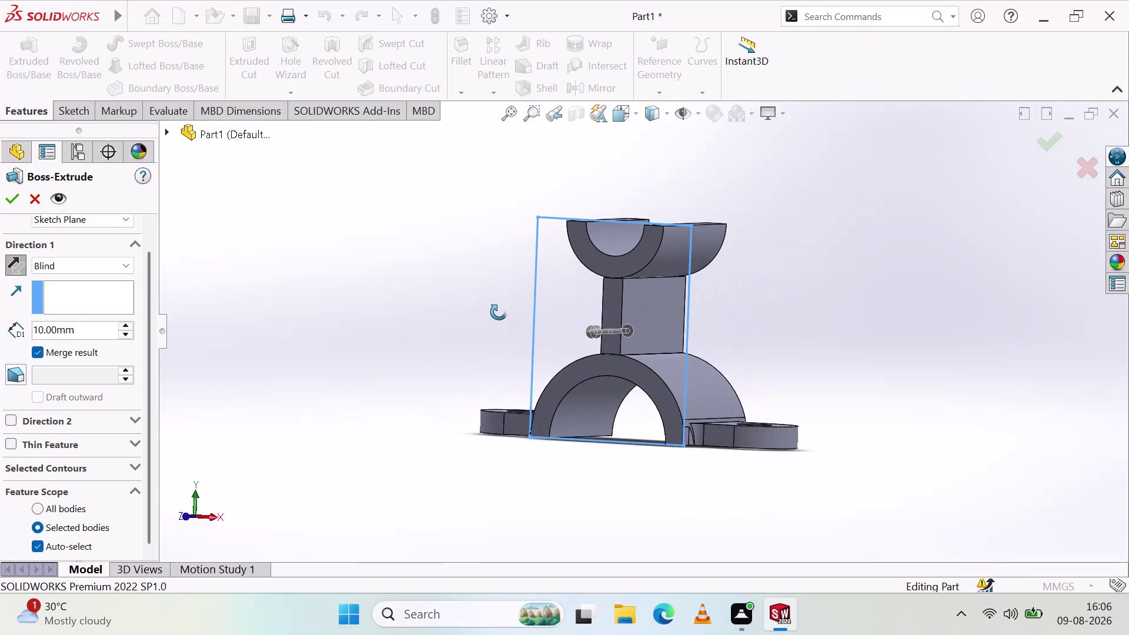
Keep the rectangle extrusion starting from the Sketch Plane and close the setup.
click(96, 220)
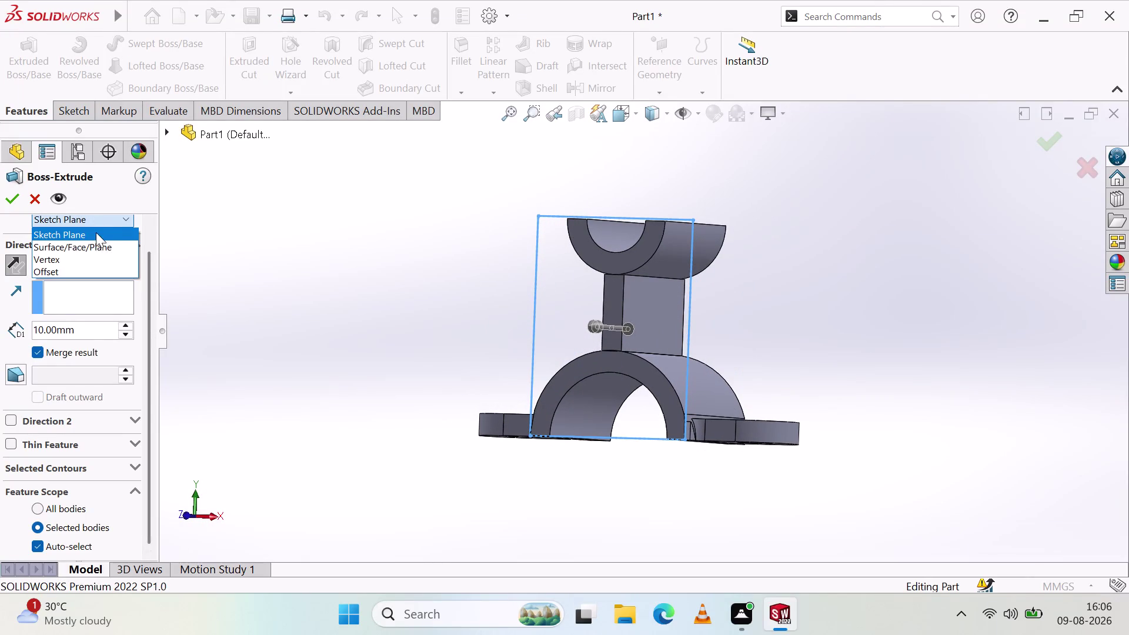
click(99, 219)
scroll(up, 3)
scroll(up, 3)
scroll(down, 3)
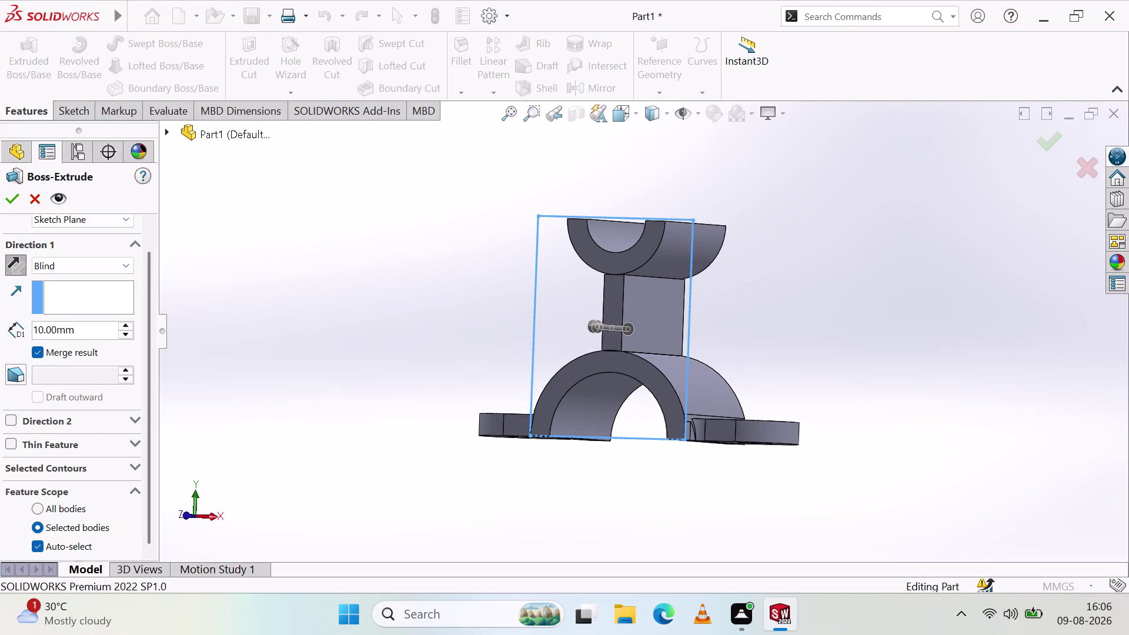
scroll(down, 3)
scroll(up, 3)
scroll(up, 3)
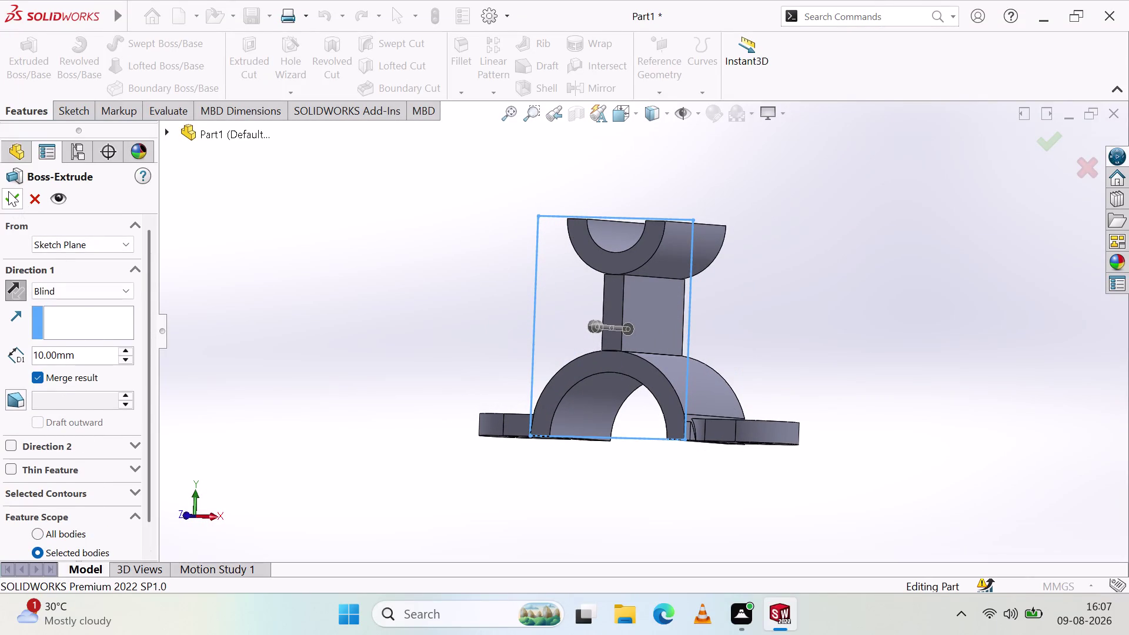
click(36, 199)
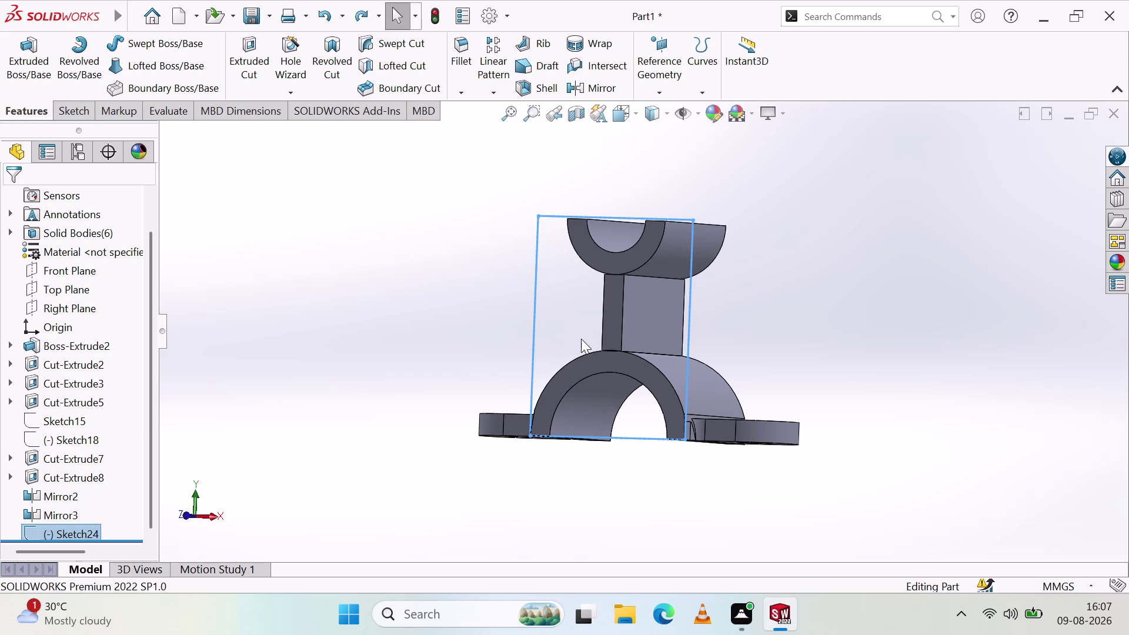
Re-extrude the rectangle sketch with the depth set back to 10 mm.
middle_drag(674, 394, 713, 409)
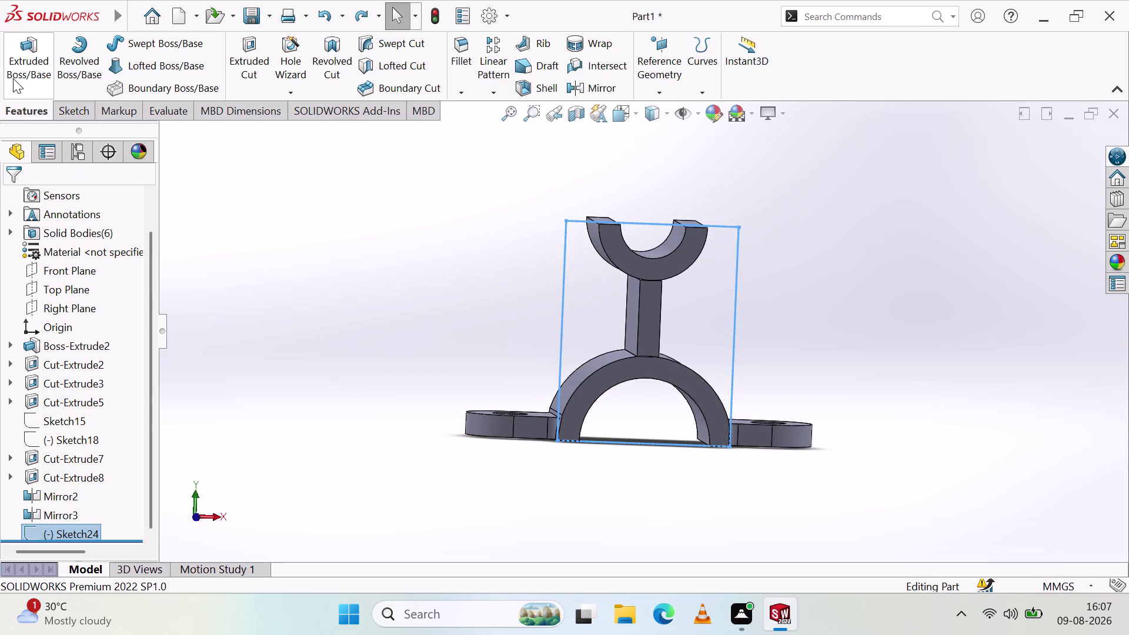
click(13, 78)
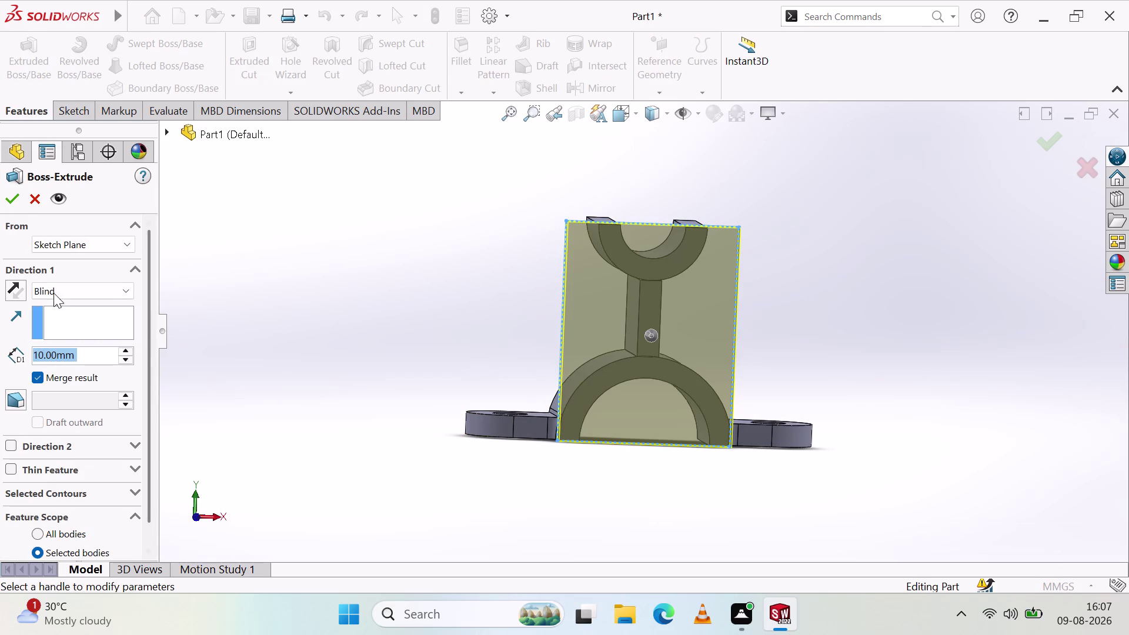
click(90, 360)
click(121, 350)
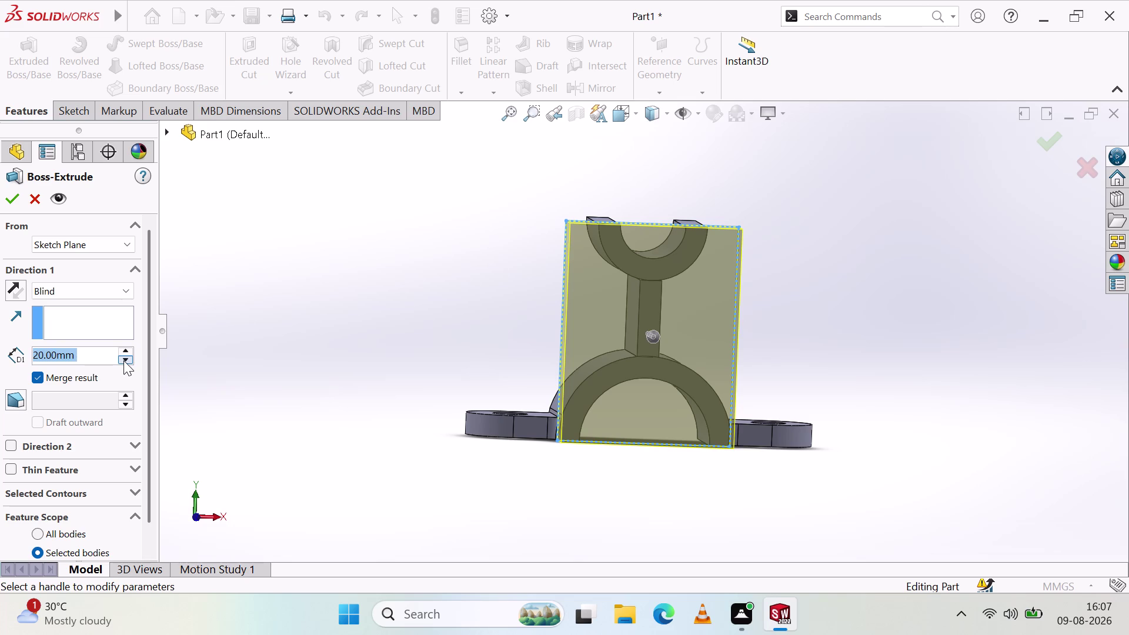
click(124, 360)
click(0, 200)
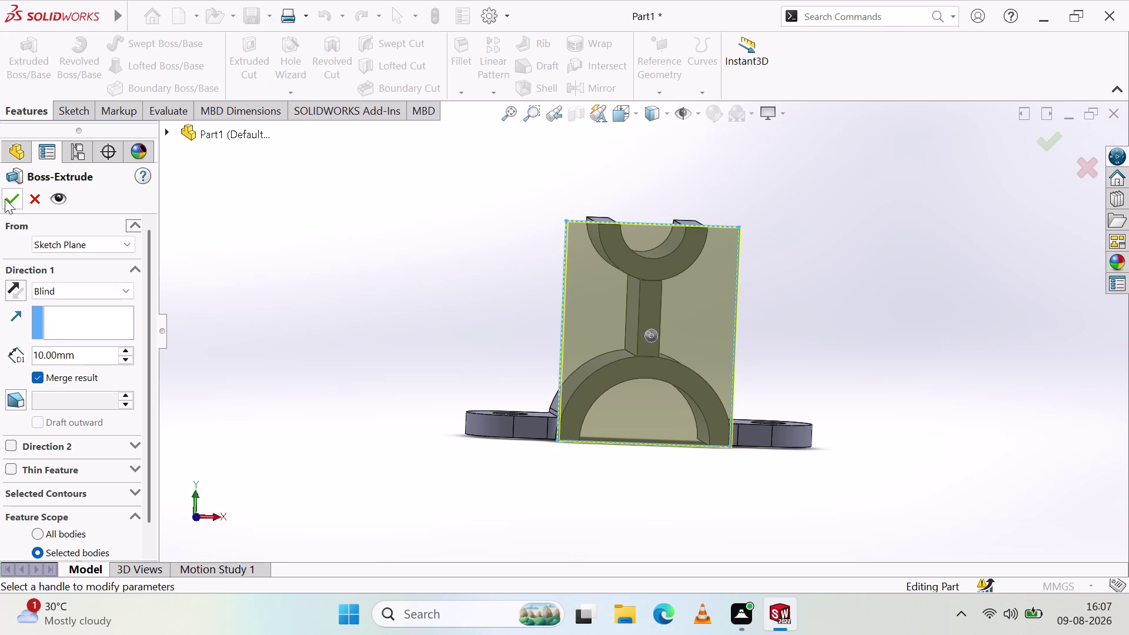
click(6, 199)
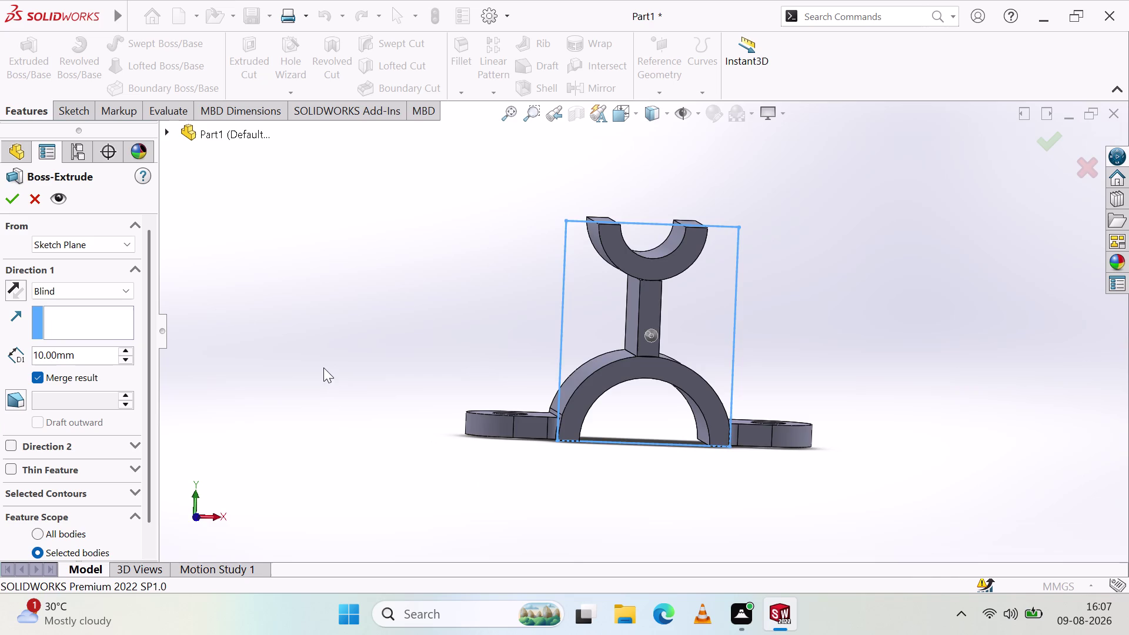
Retry the Sketch24 extrusion and cancel it after the zero-thickness rebuild error.
middle_drag(324, 366, 370, 388)
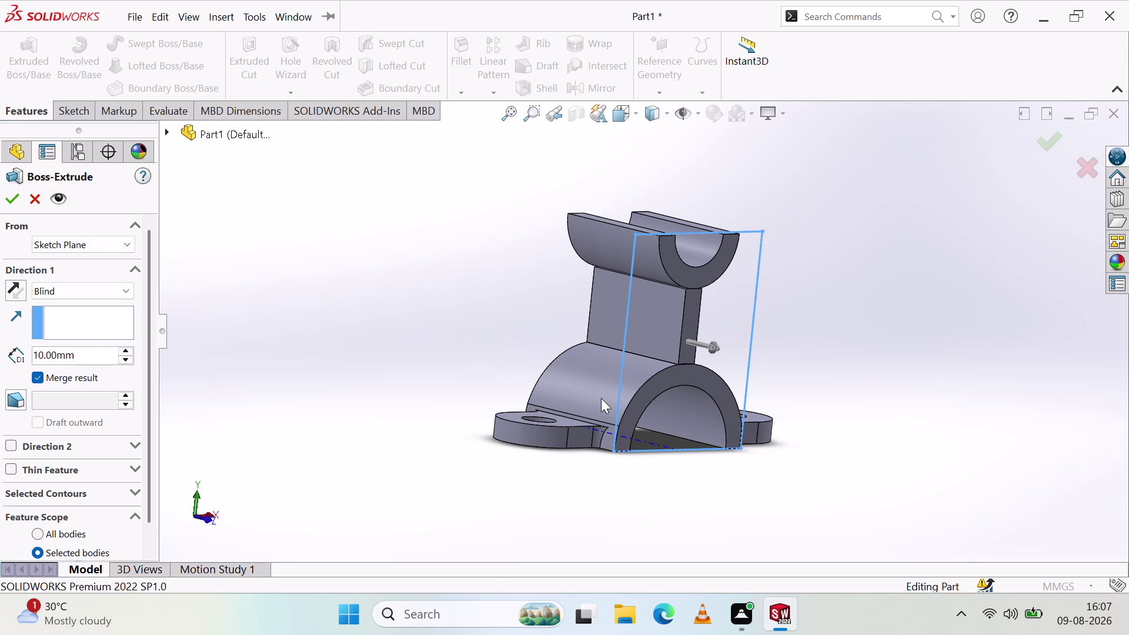
key(ctrl+z)
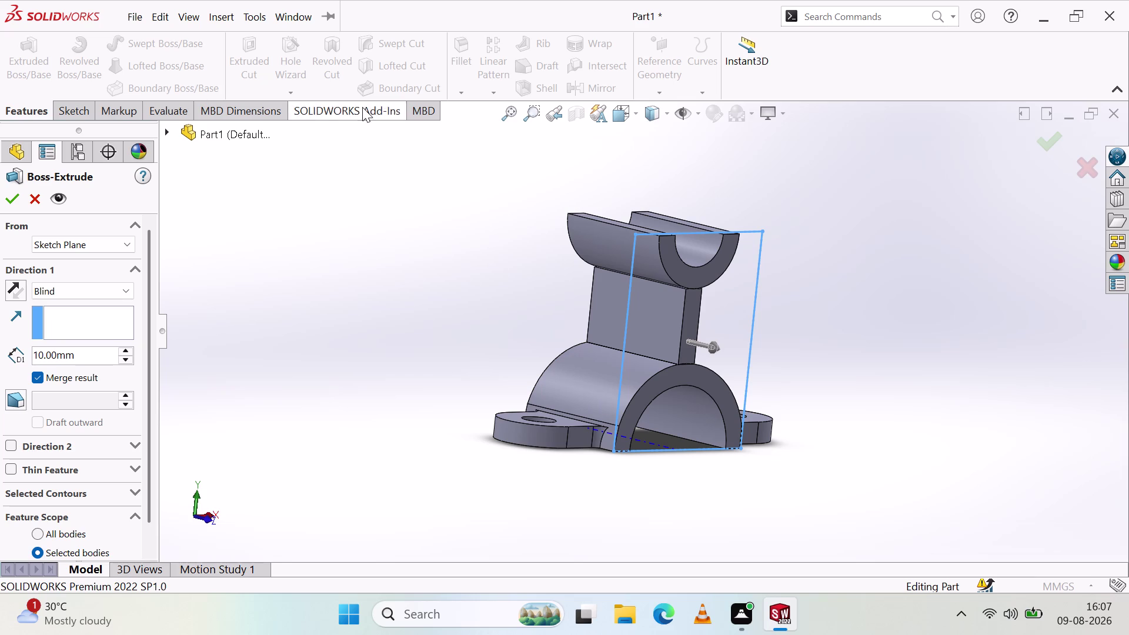
key(ctrl+z)
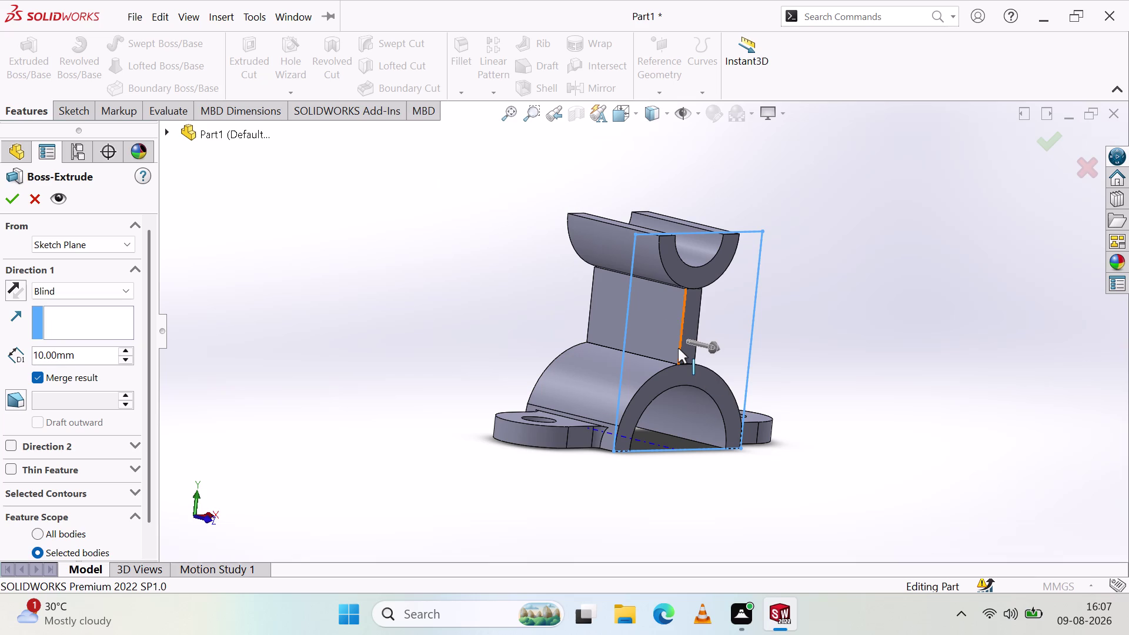
key(ctrl+z)
right_click(383, 335)
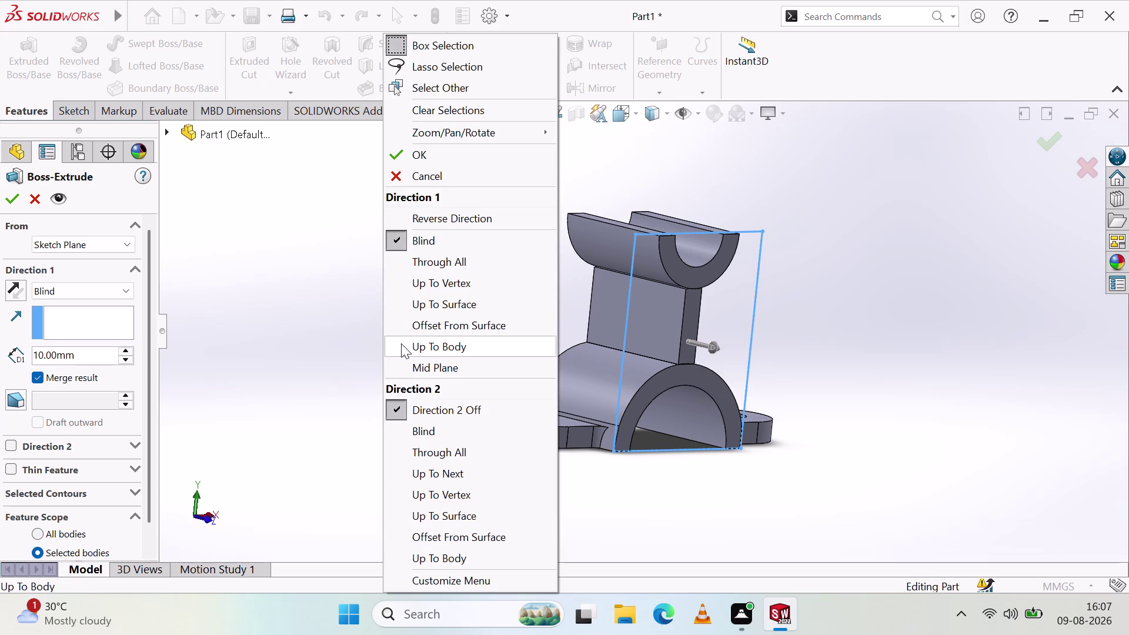
click(332, 370)
click(343, 371)
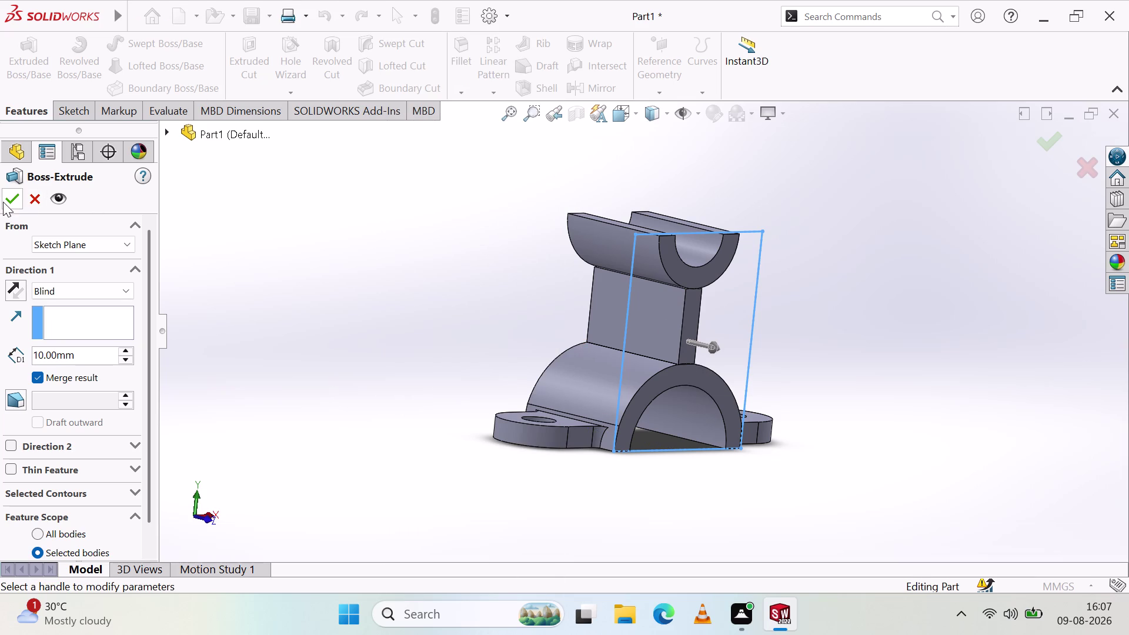
click(3, 202)
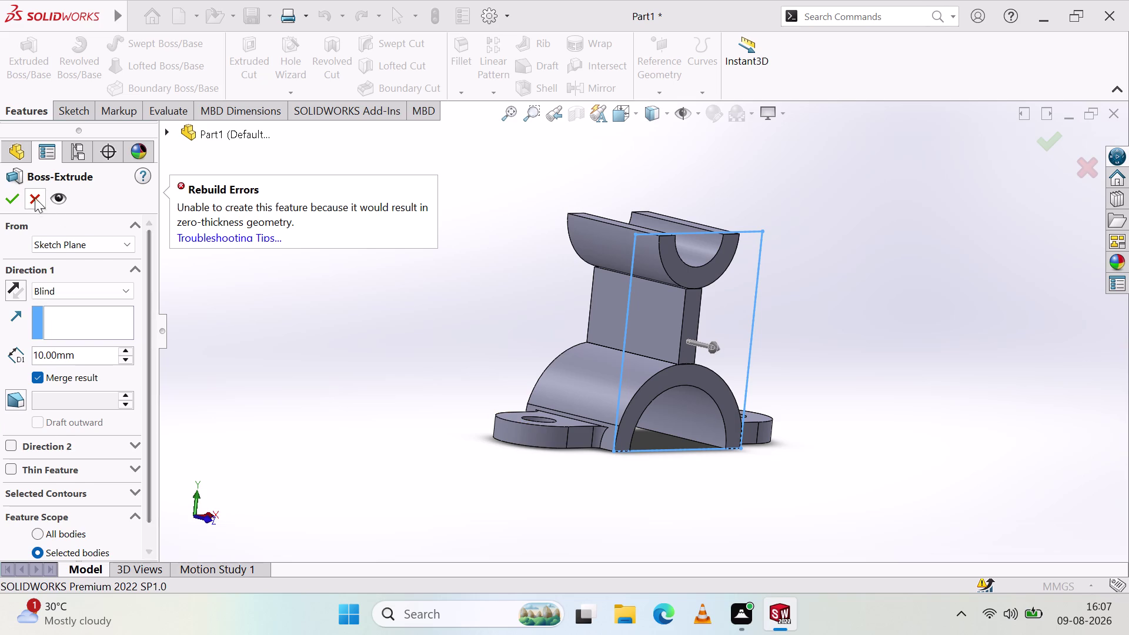
click(34, 197)
key(ctrl+z)
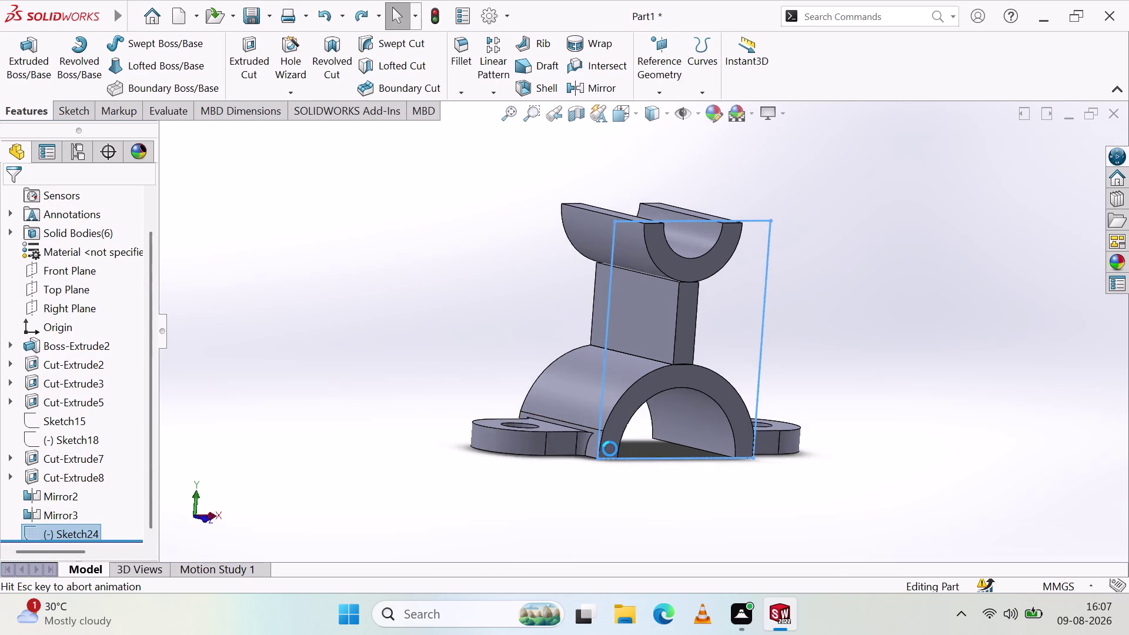
Start Sketch26 on the arch's front face.
key(ctrl+z)
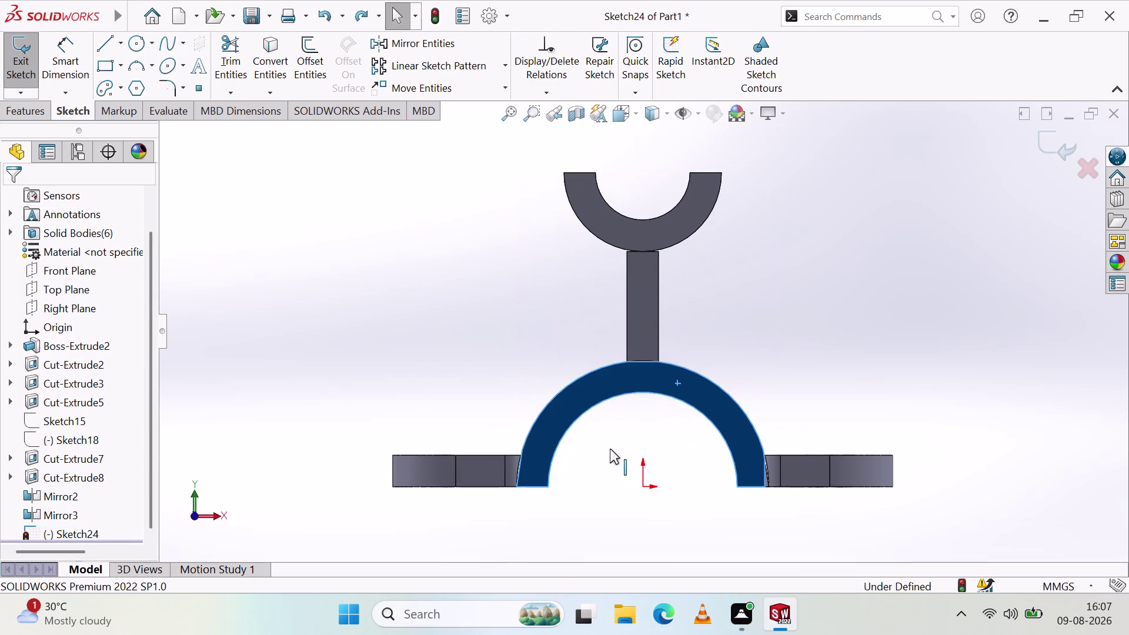
key(ctrl+z)
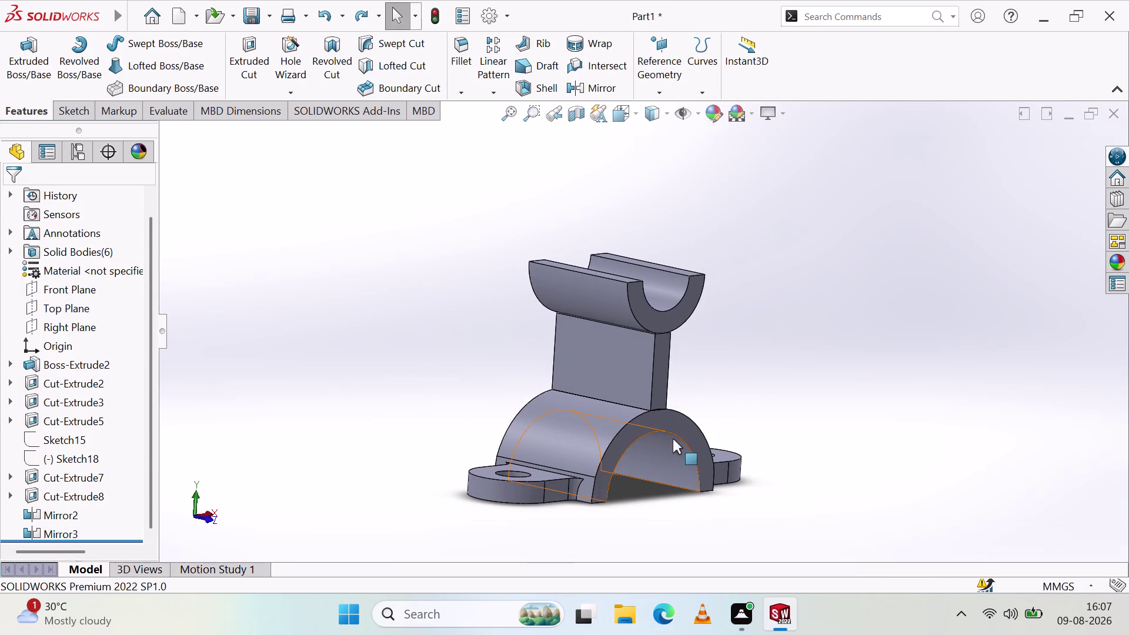
middle_drag(731, 417, 691, 399)
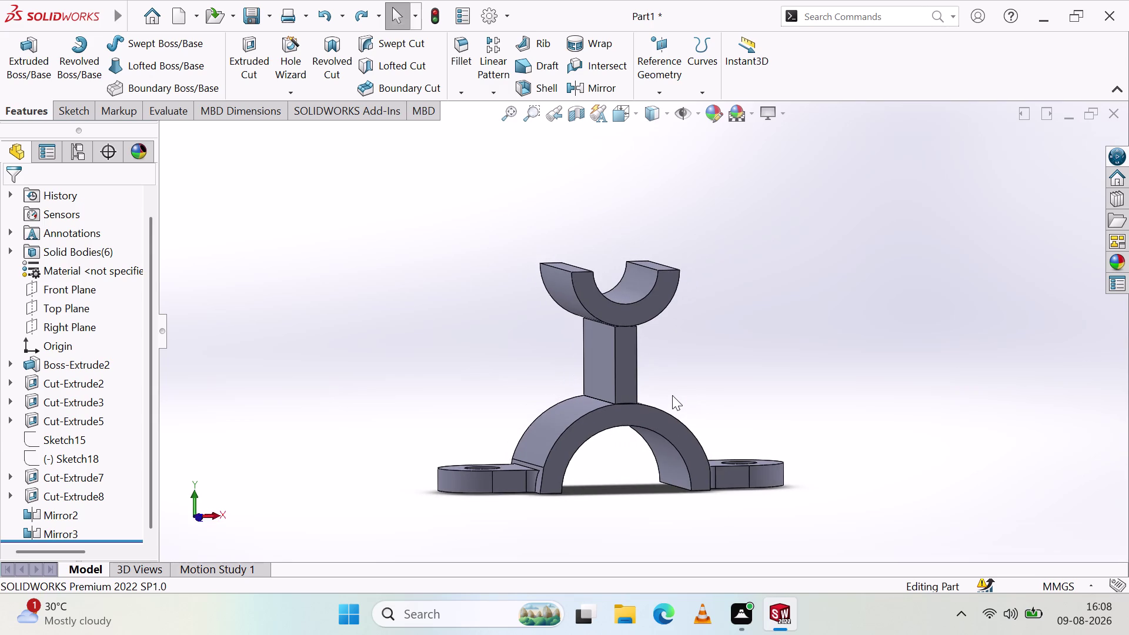
click(591, 424)
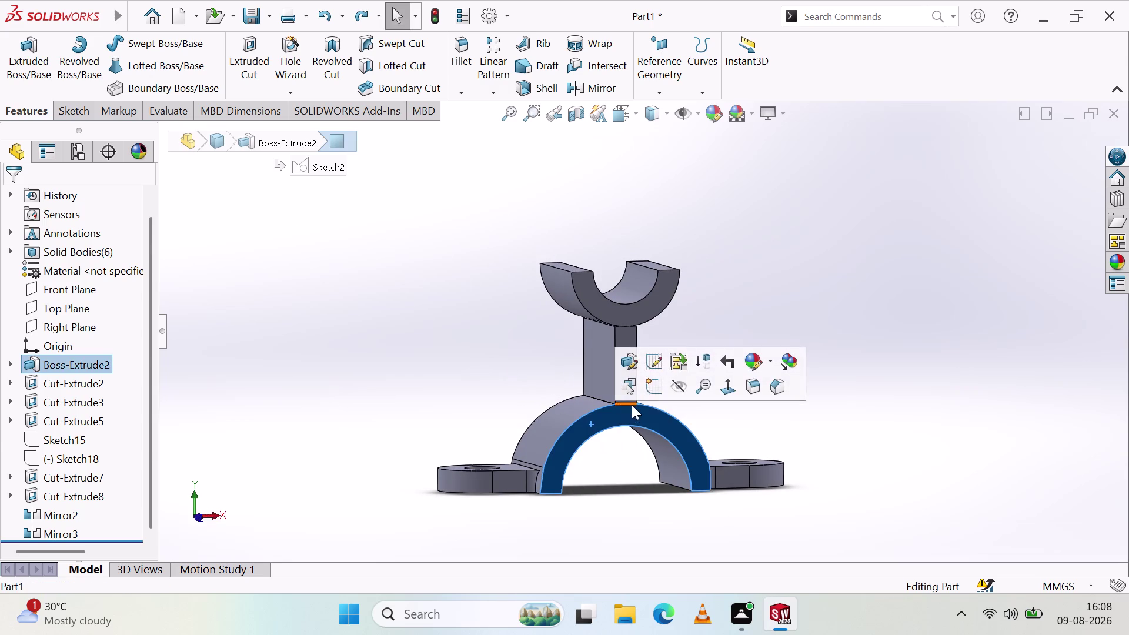
click(647, 392)
click(110, 70)
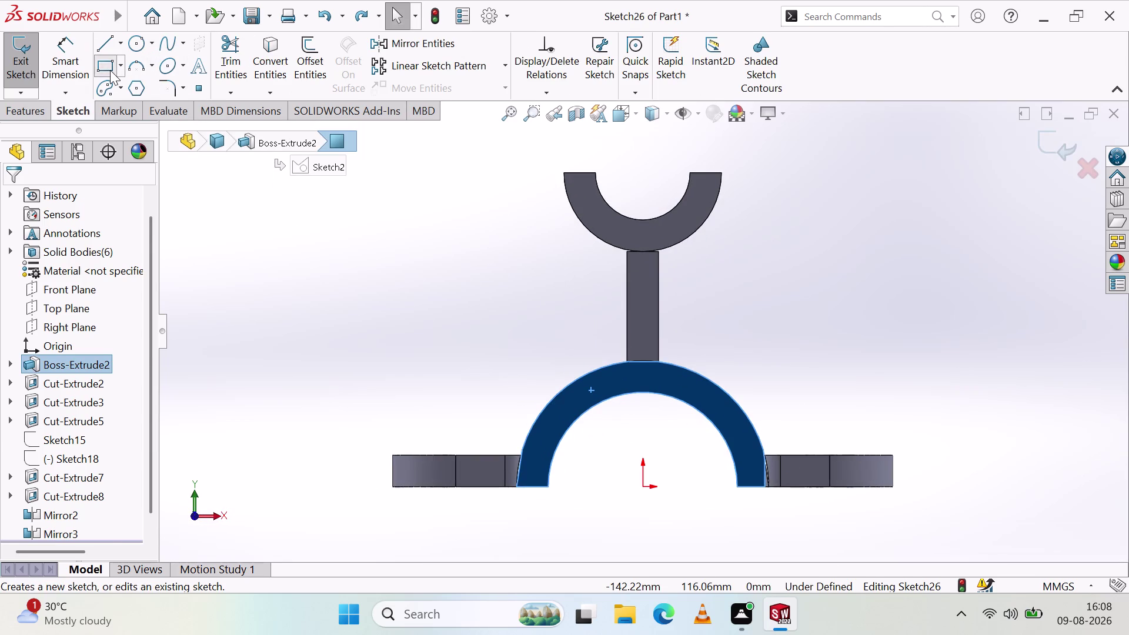
Draw a corner rectangle from the arch's lower-left foot to above the top ring.
click(518, 484)
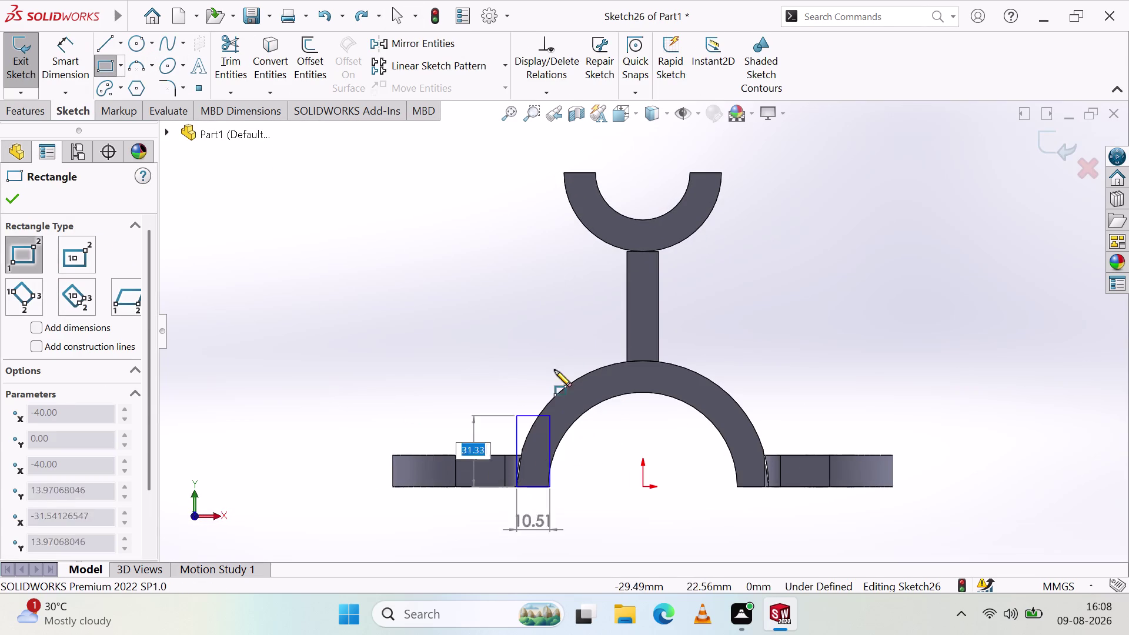
click(768, 173)
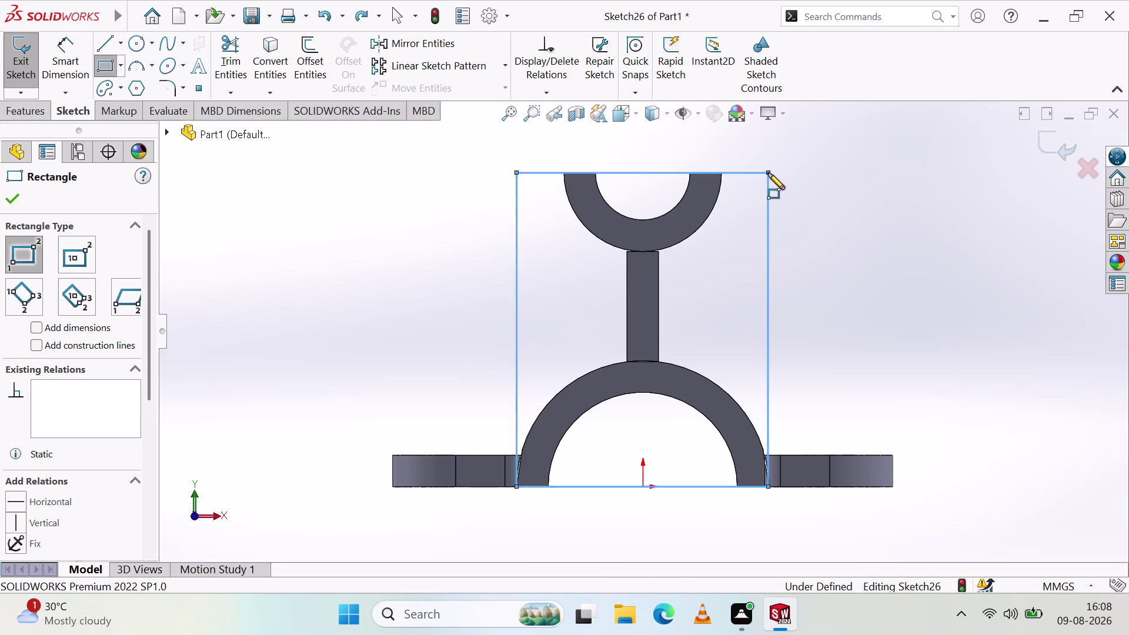
middle_drag(456, 298, 517, 326)
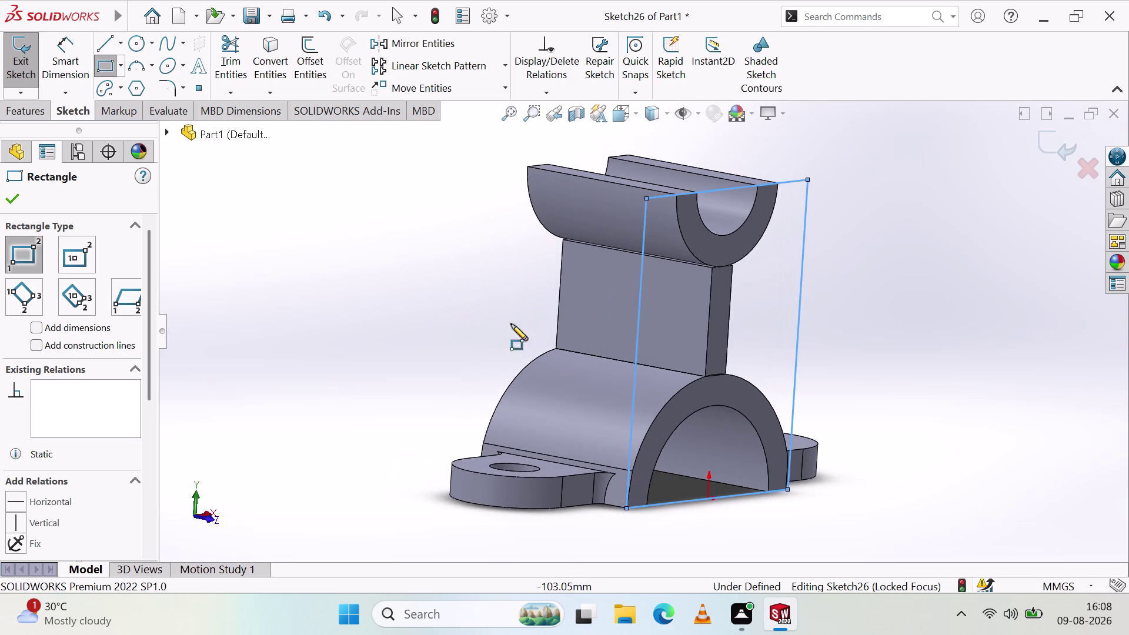
click(25, 122)
click(31, 115)
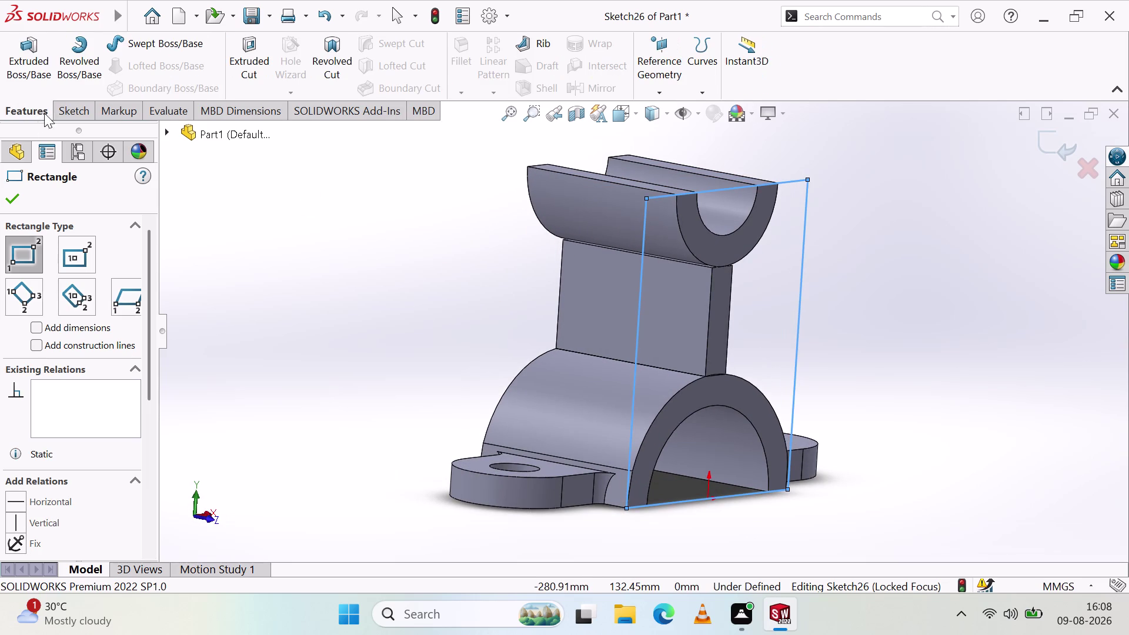
Extrude the rectangle 10 mm as a separate plate body with Merge result off.
click(40, 54)
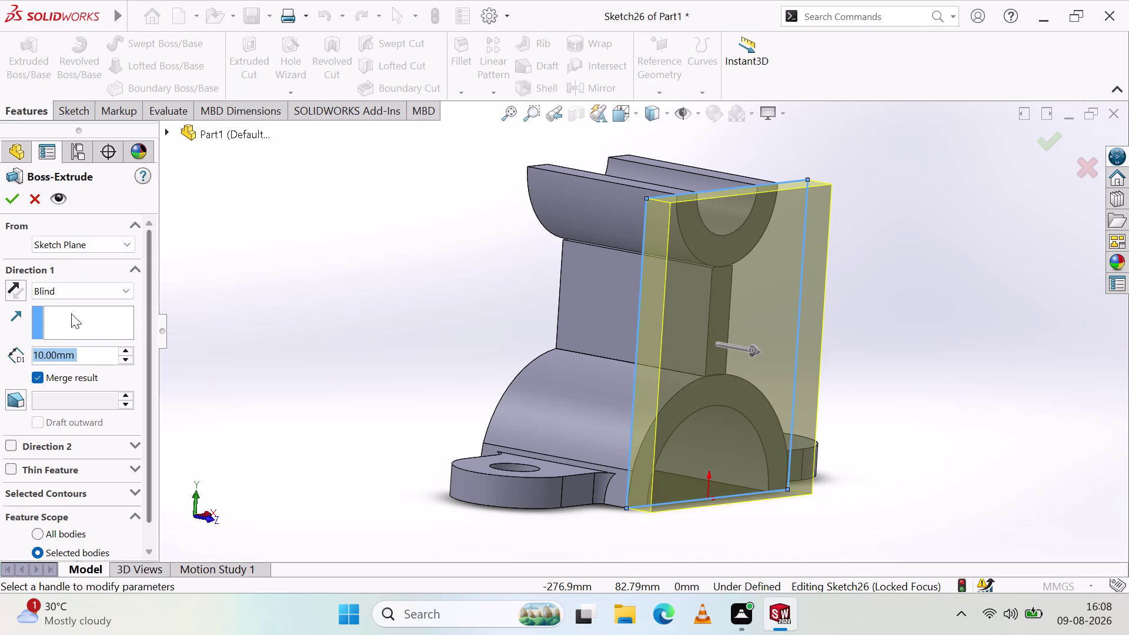
click(19, 198)
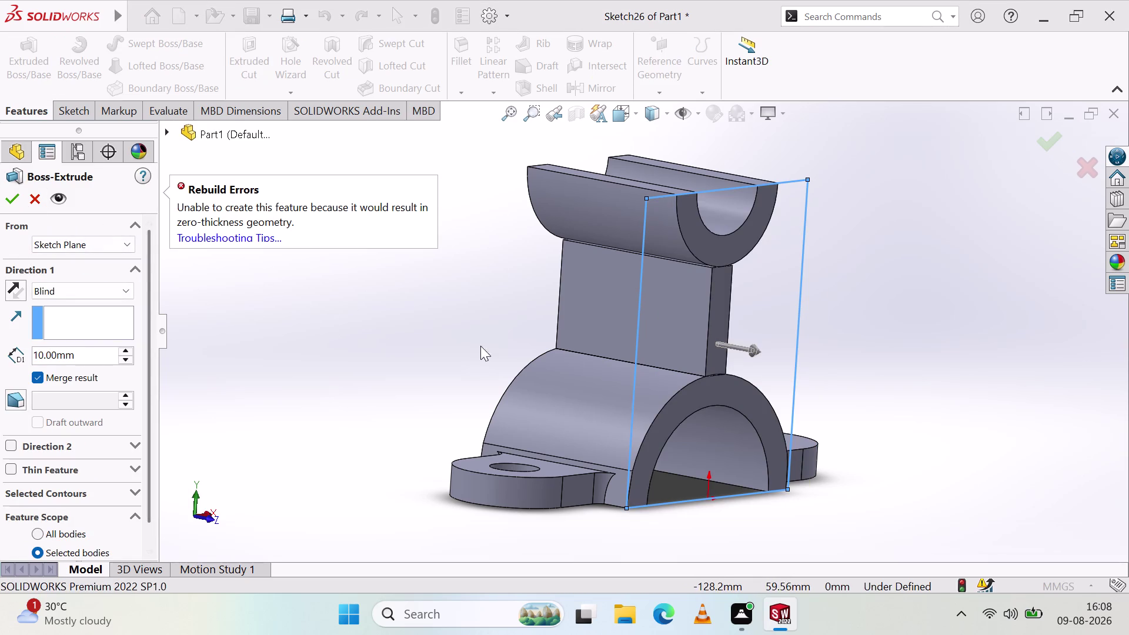
middle_drag(504, 348, 475, 352)
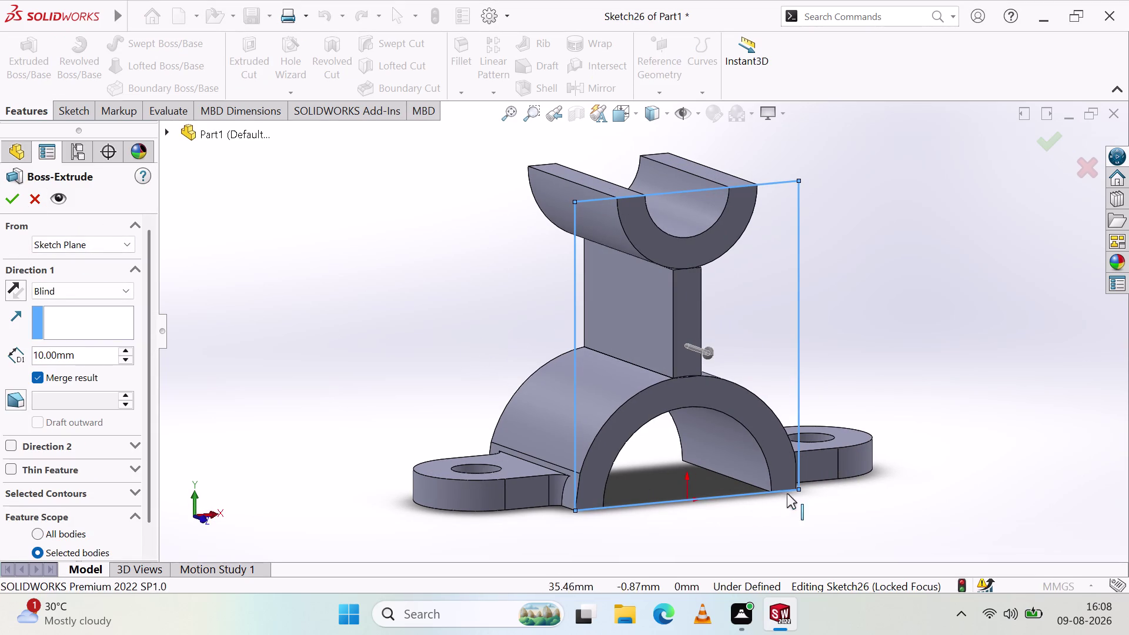
click(12, 196)
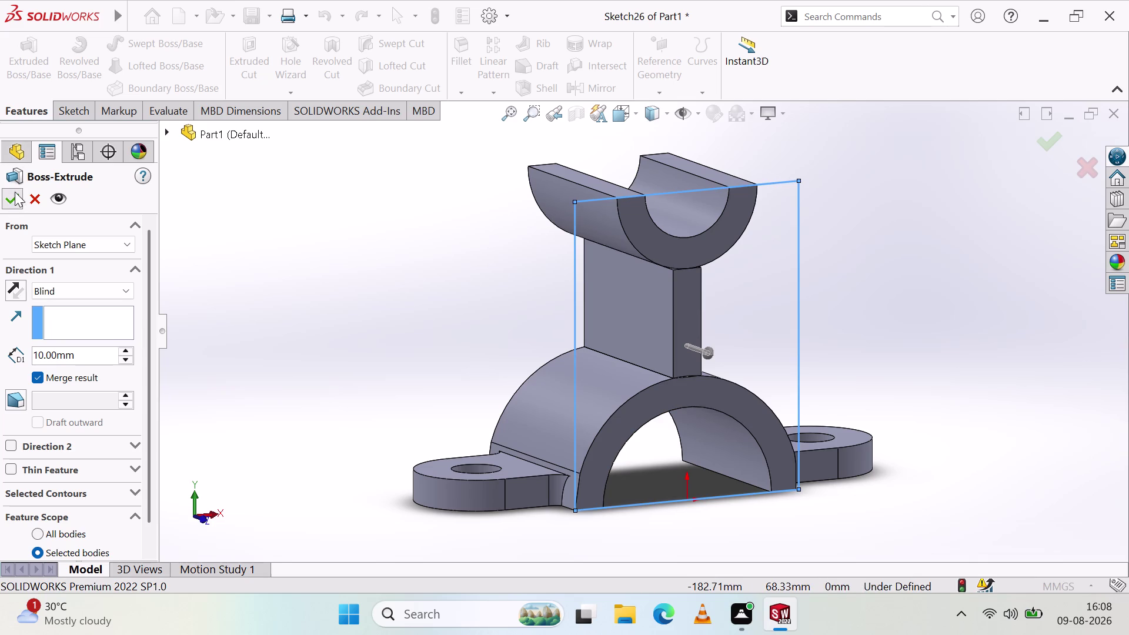
middle_drag(217, 386, 180, 380)
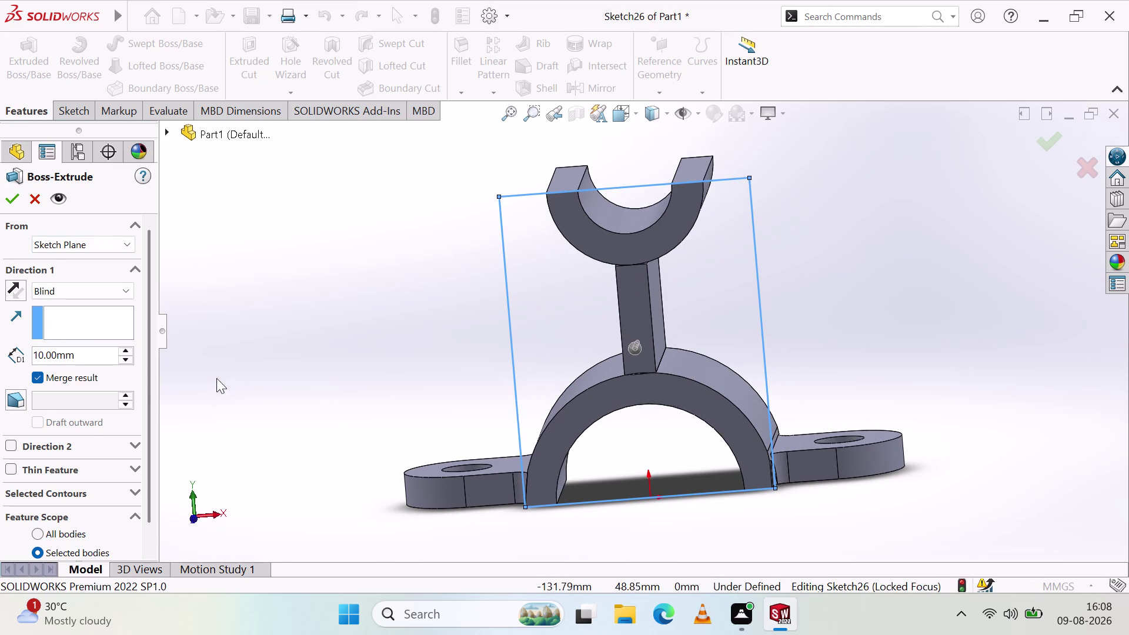
click(36, 370)
click(39, 375)
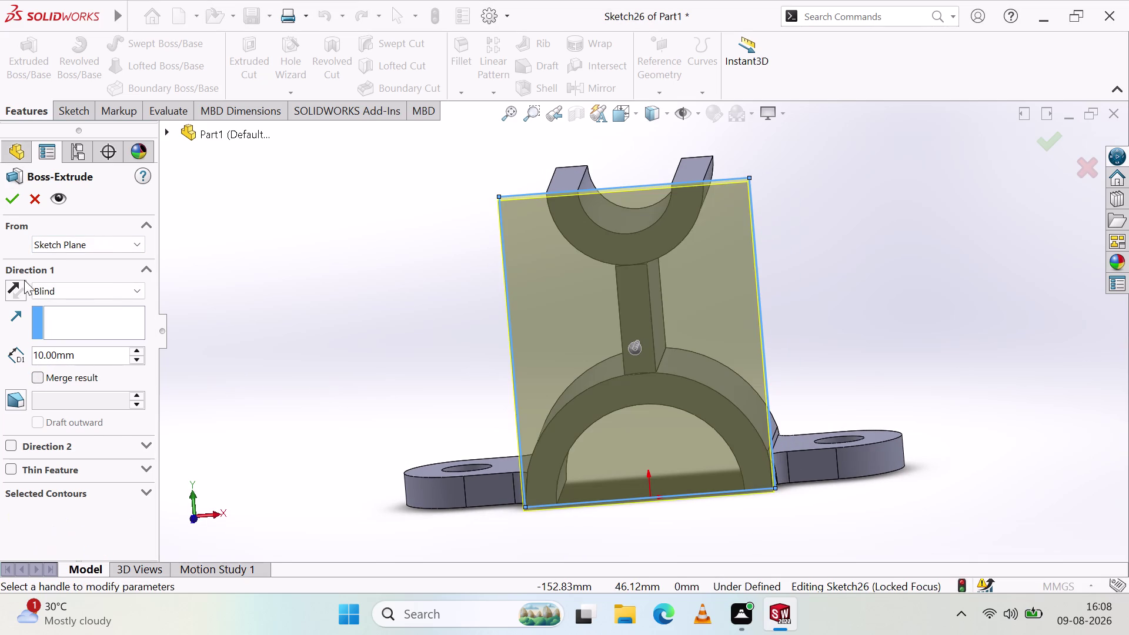
click(15, 196)
middle_drag(197, 262, 422, 316)
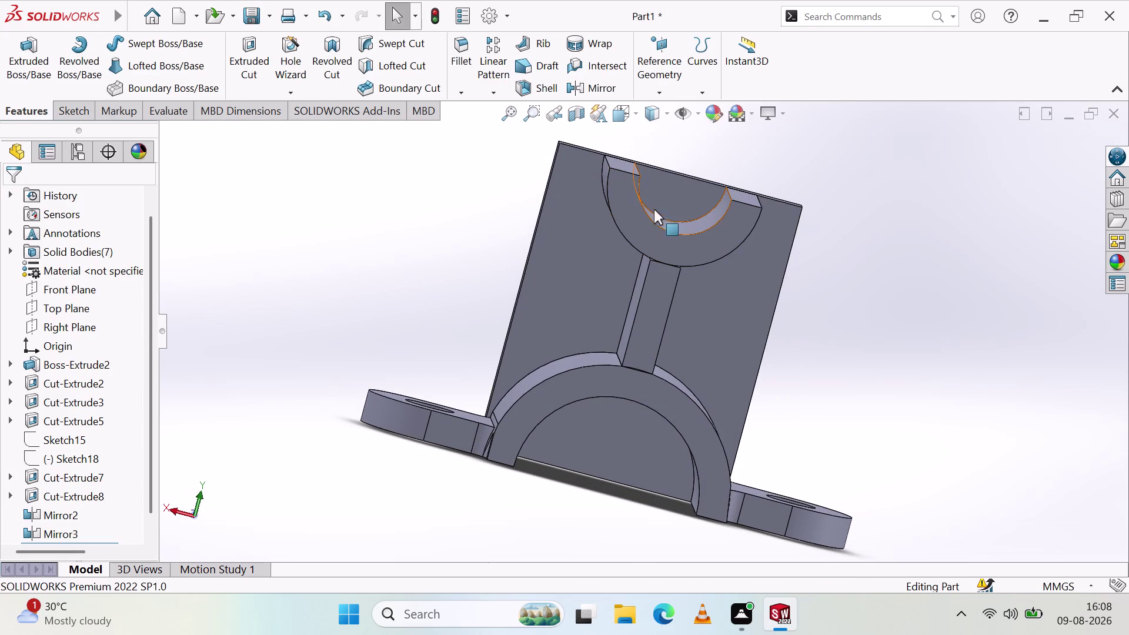
Start a sketch on the front plate and draw an arc inside the top ring.
click(669, 202)
click(728, 162)
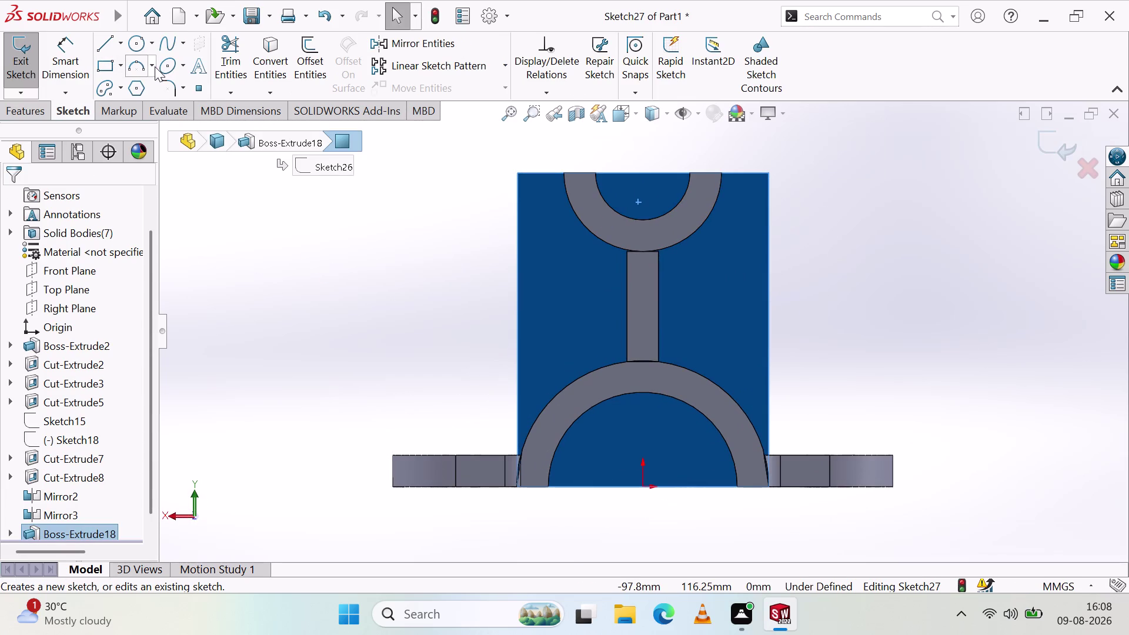
click(137, 69)
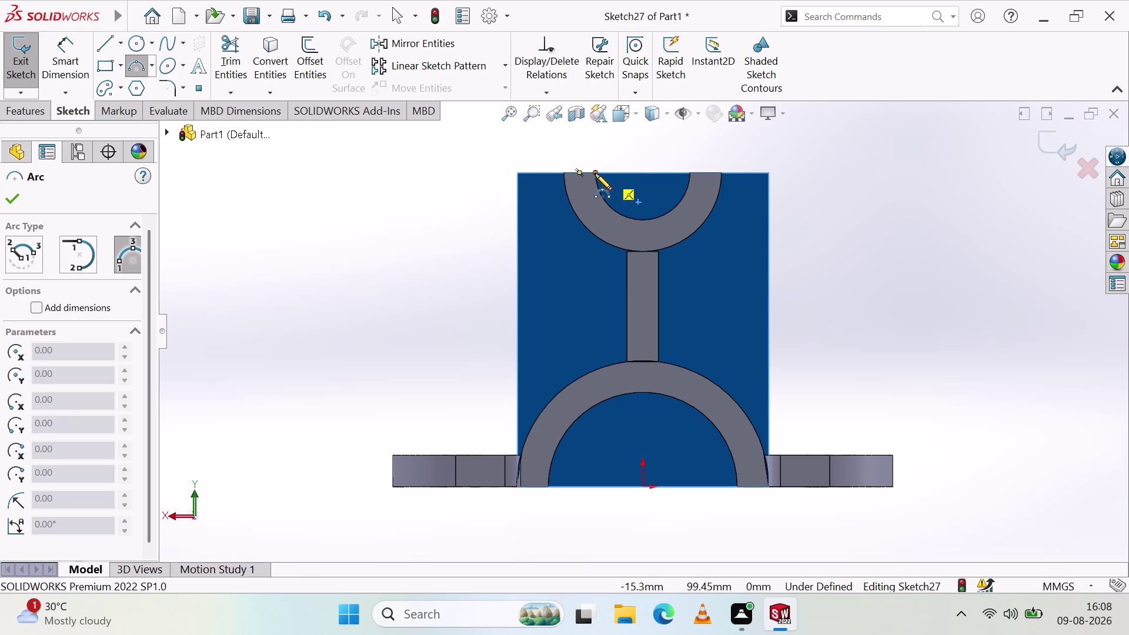
click(596, 174)
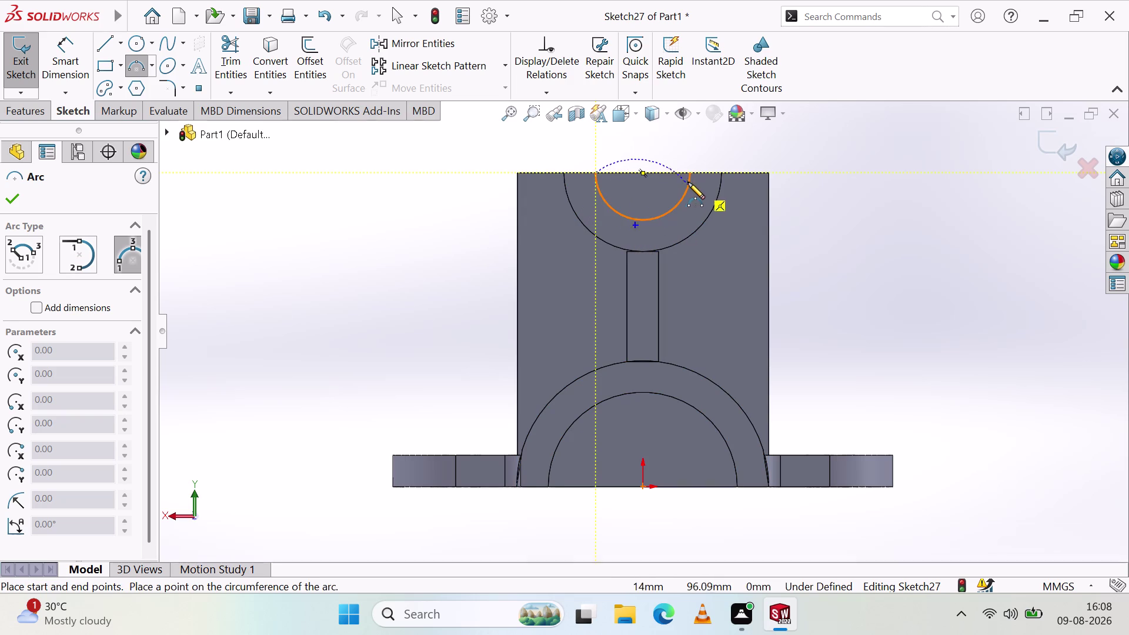
click(690, 172)
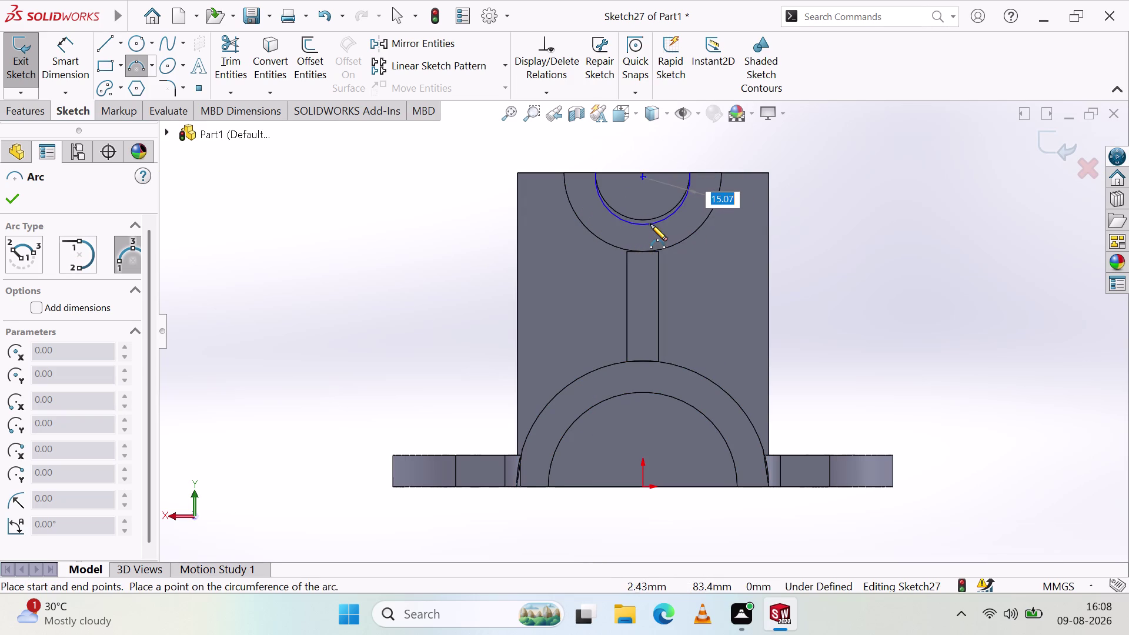
click(648, 218)
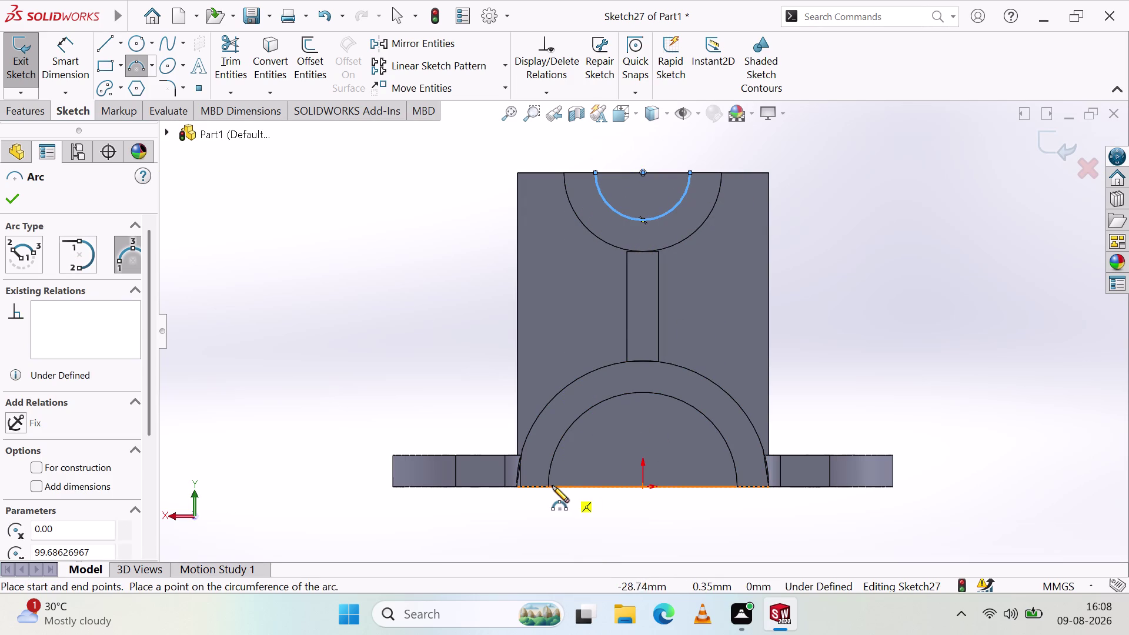
Discard a misplaced arc and draw a 30 mm-radius arc along the inner lower arch.
click(548, 486)
click(644, 395)
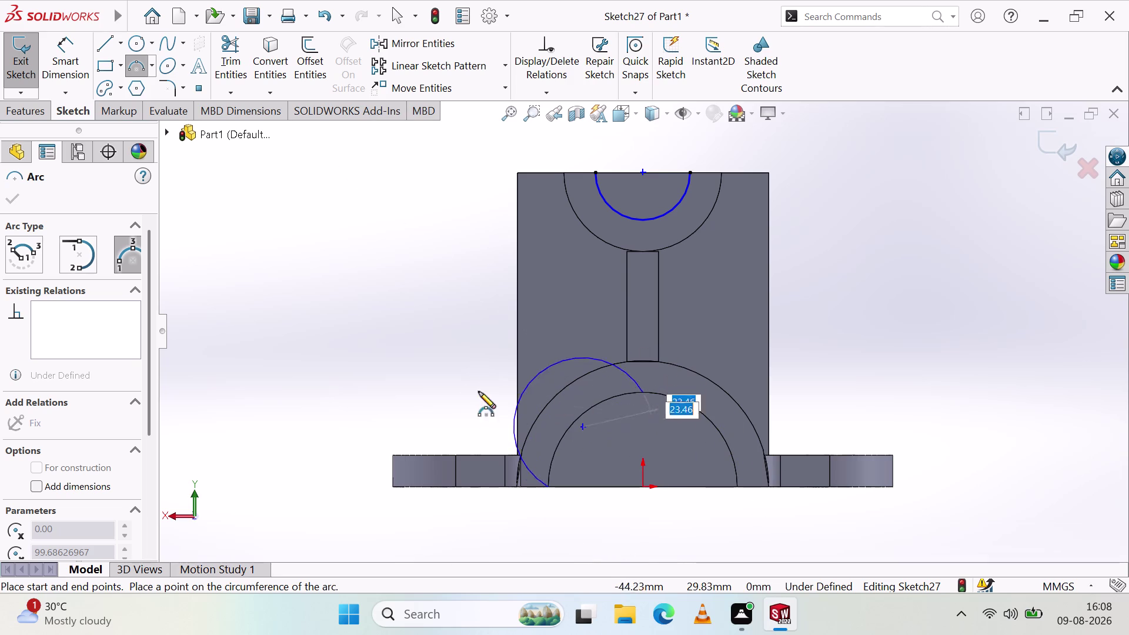
key(ctrl+z)
right_click(367, 363)
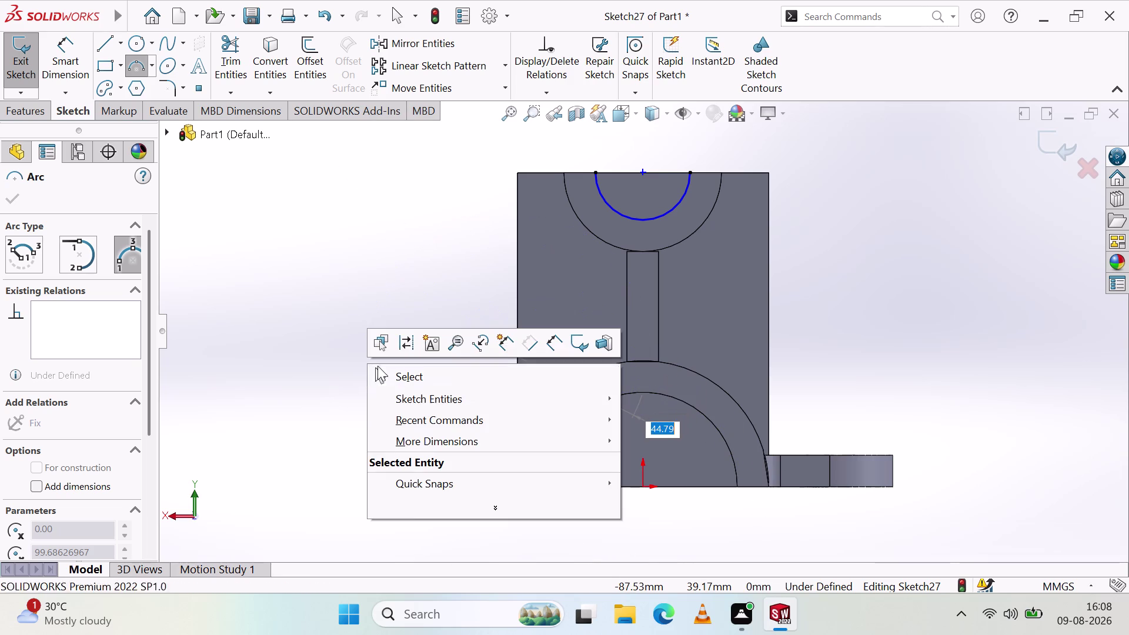
click(373, 373)
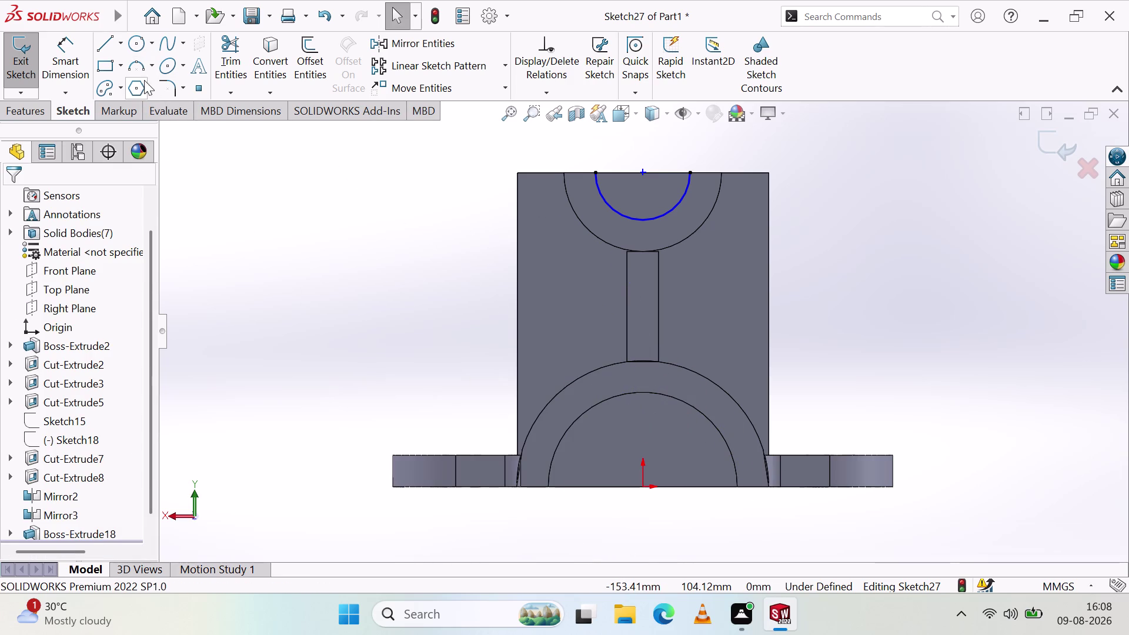
click(141, 75)
click(550, 485)
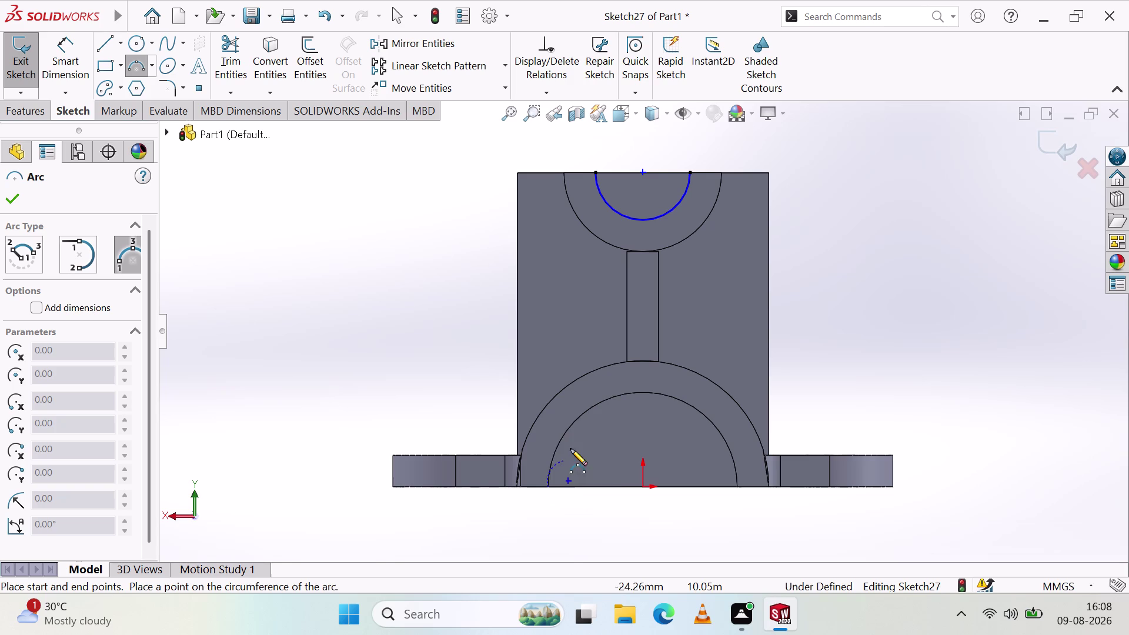
click(736, 486)
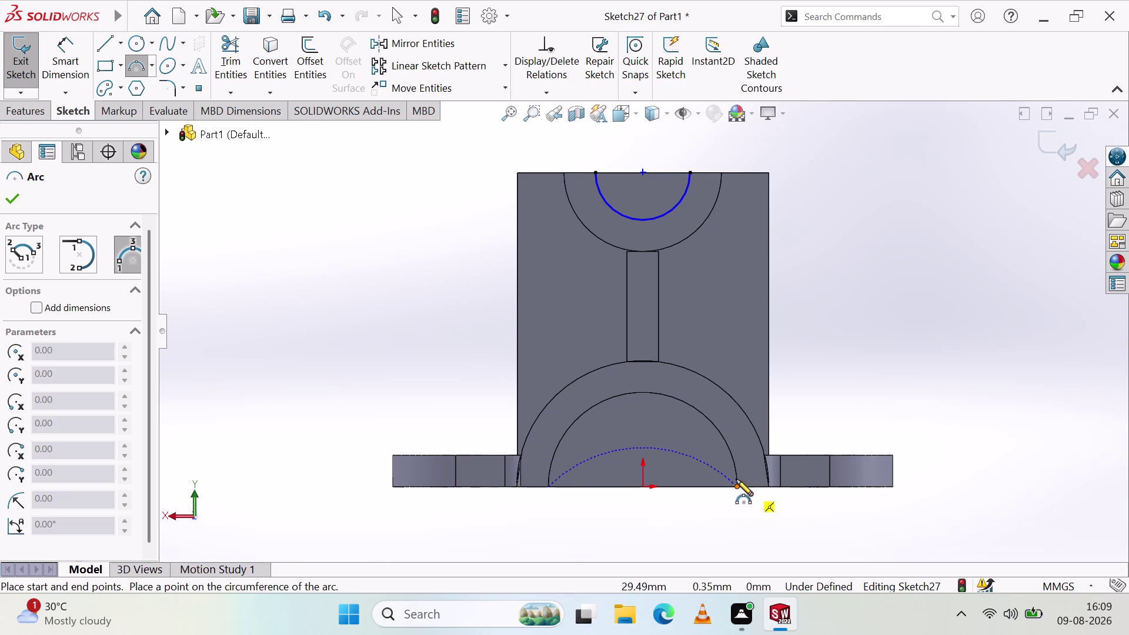
click(673, 399)
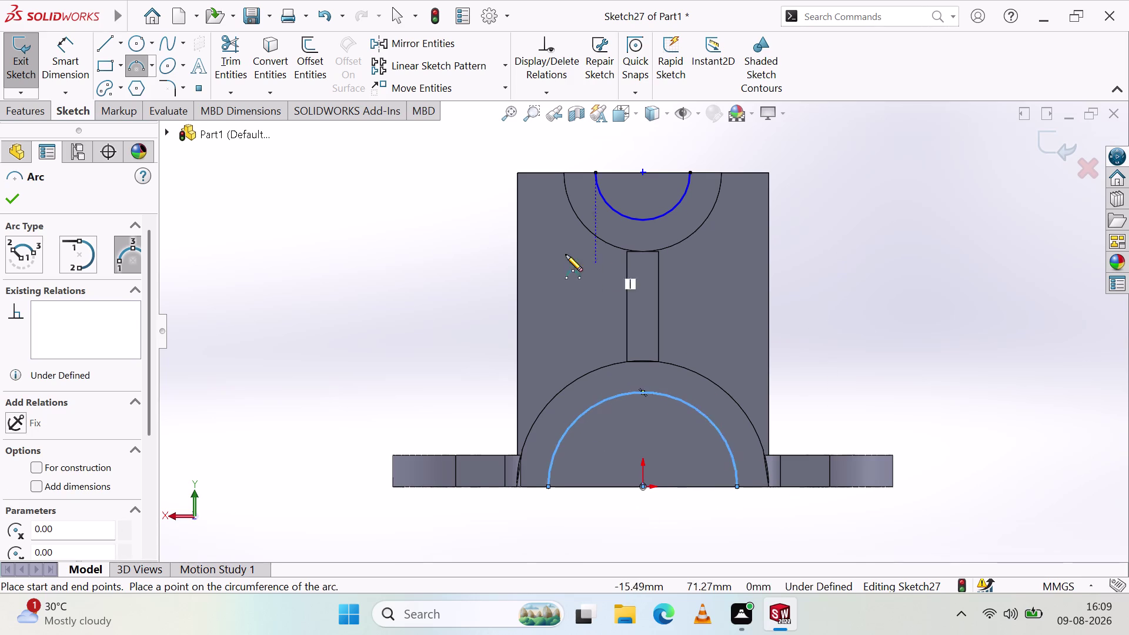
Try an Extruded Cut from the arc sketch, then cancel it.
click(27, 110)
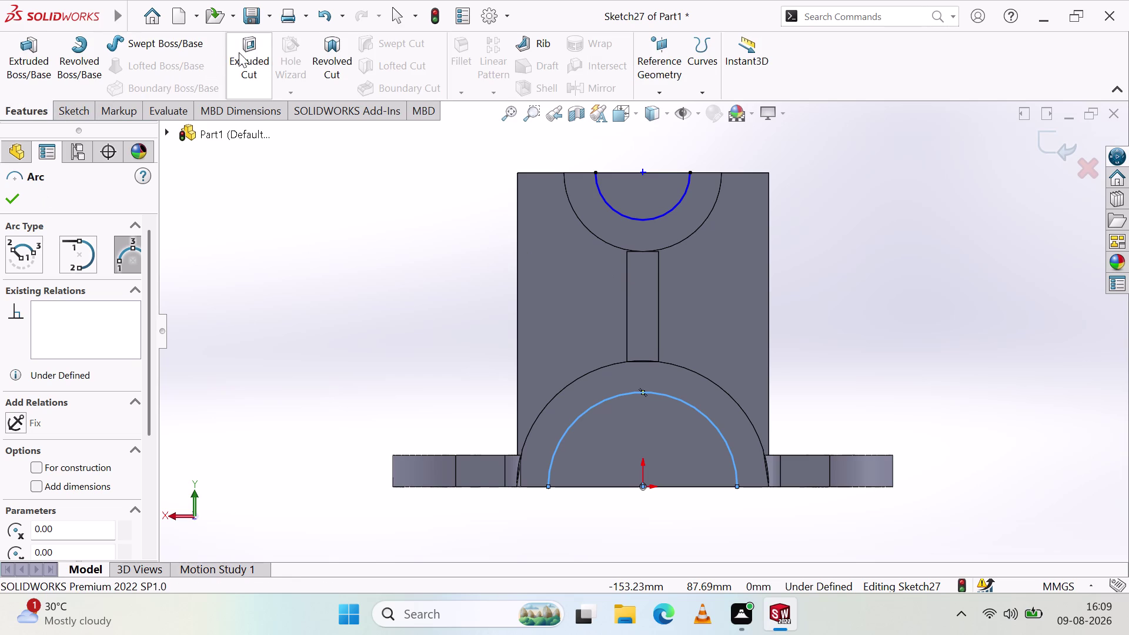
click(260, 52)
click(642, 198)
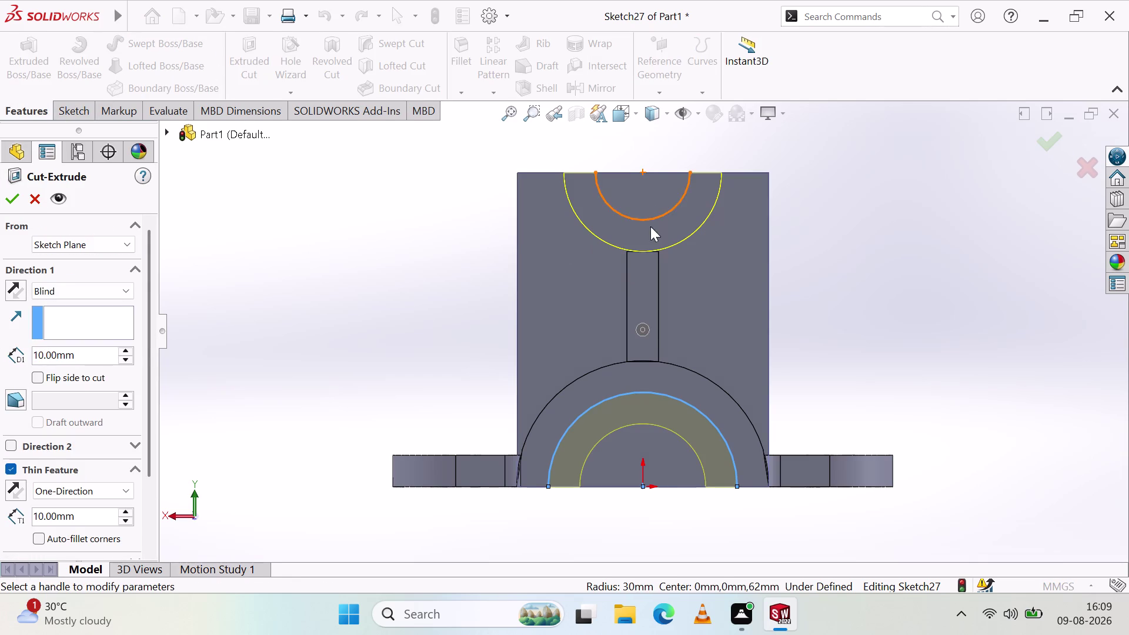
click(647, 451)
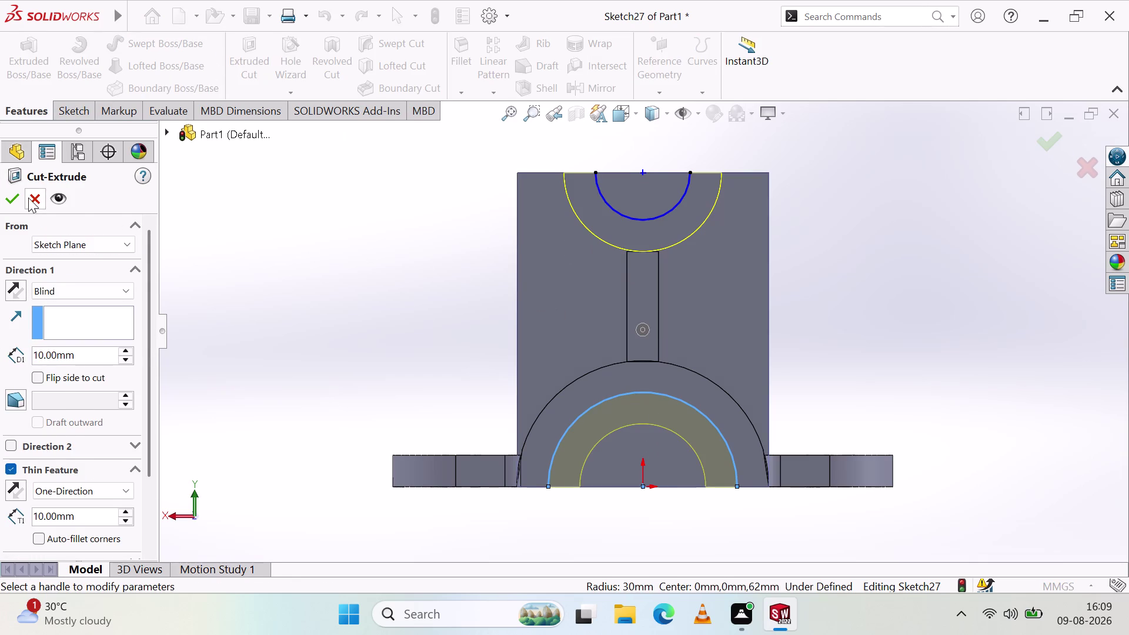
click(36, 202)
click(76, 110)
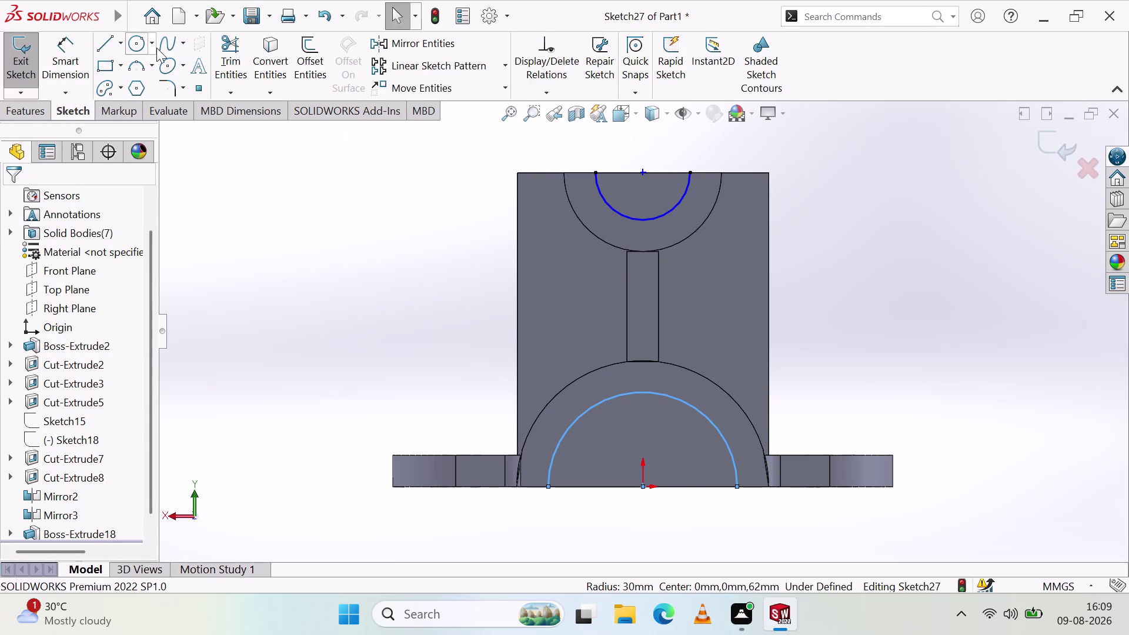
Draw straight lines across the open ends of the top and lower arcs.
click(100, 42)
click(597, 175)
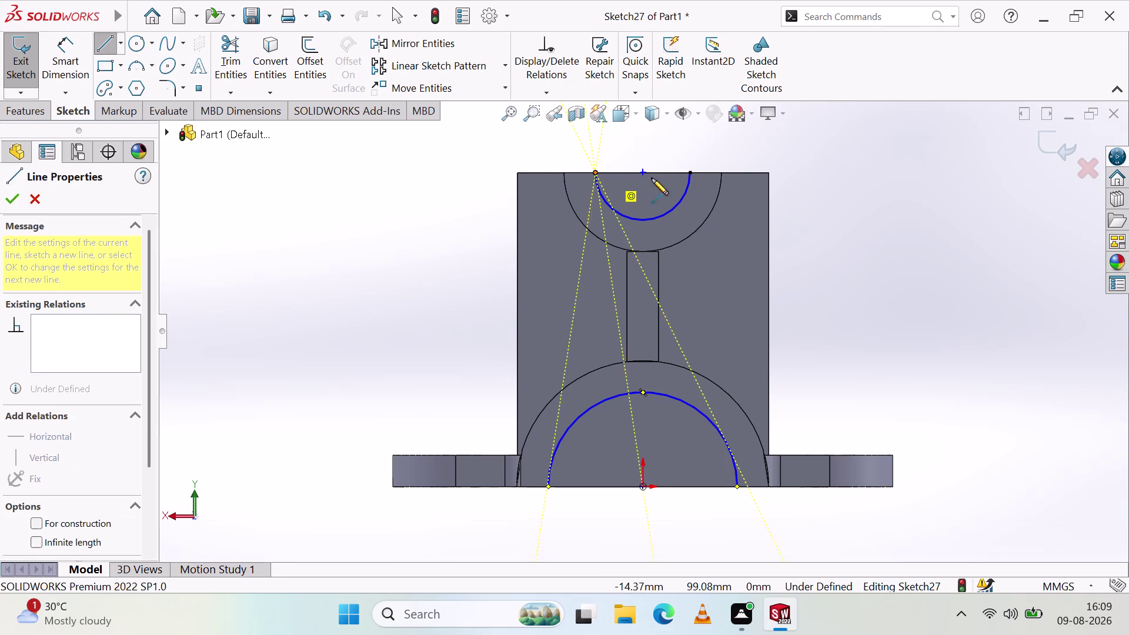
click(691, 174)
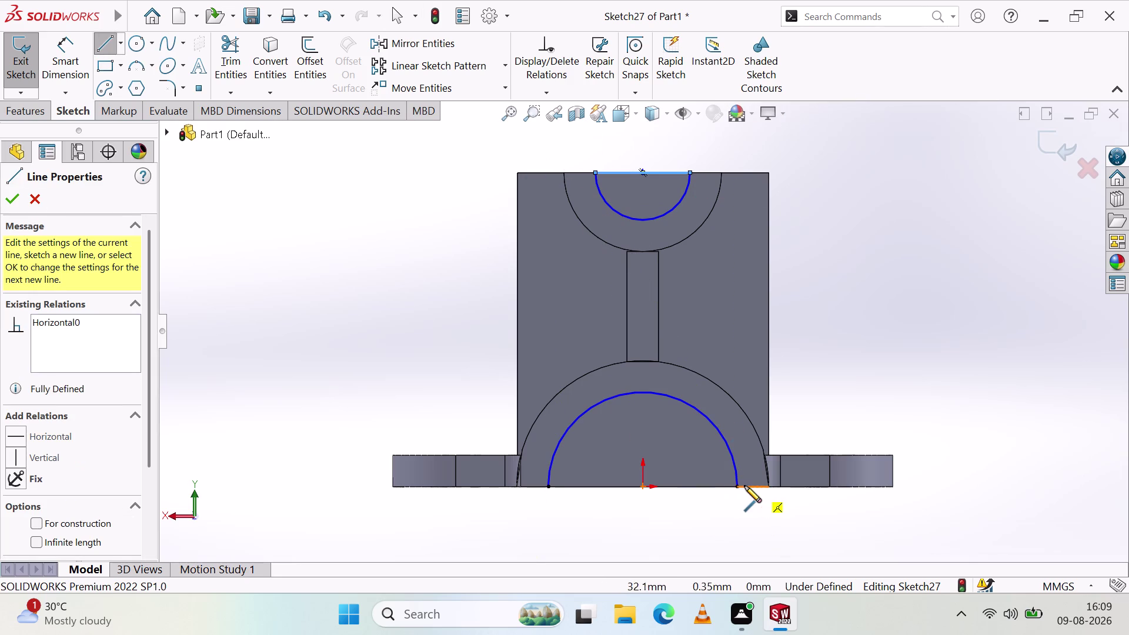
click(737, 486)
click(544, 487)
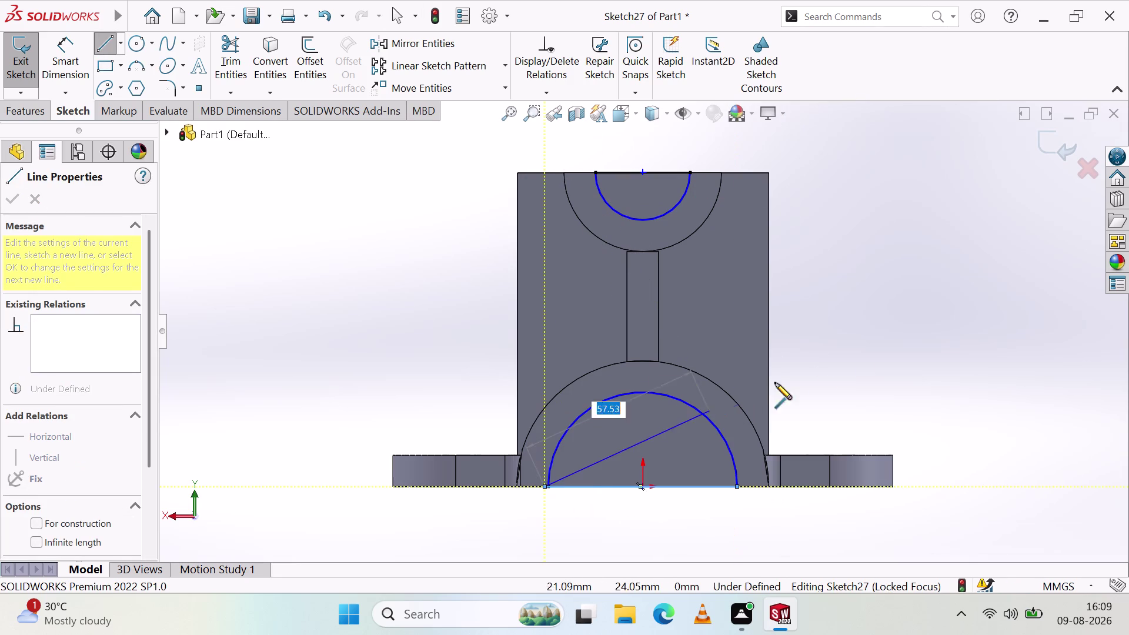
right_click(840, 335)
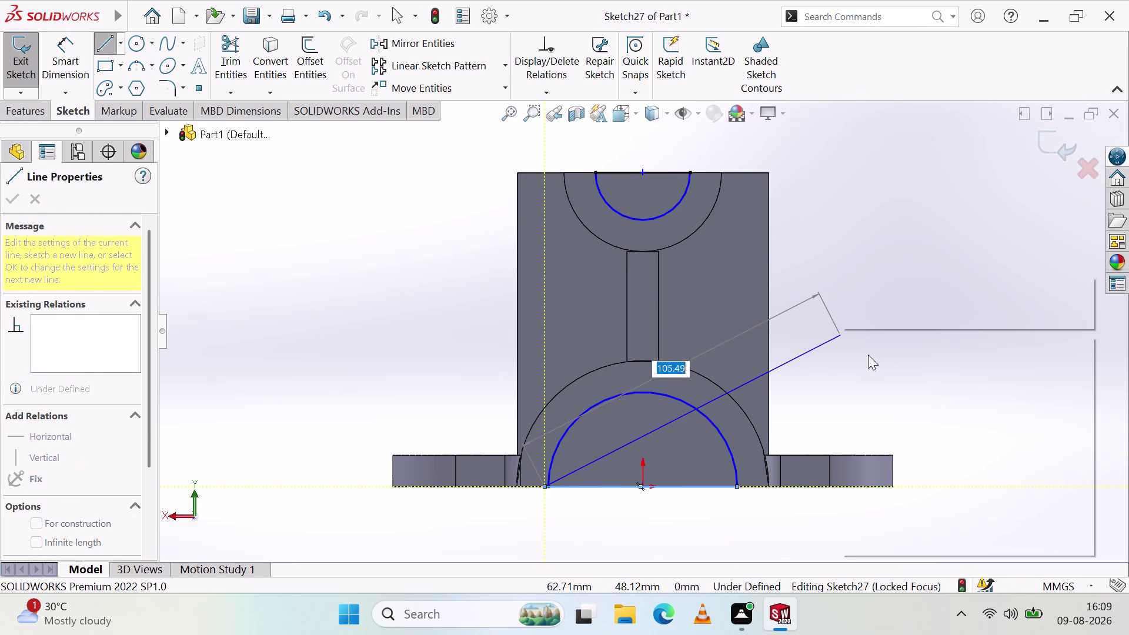
click(869, 356)
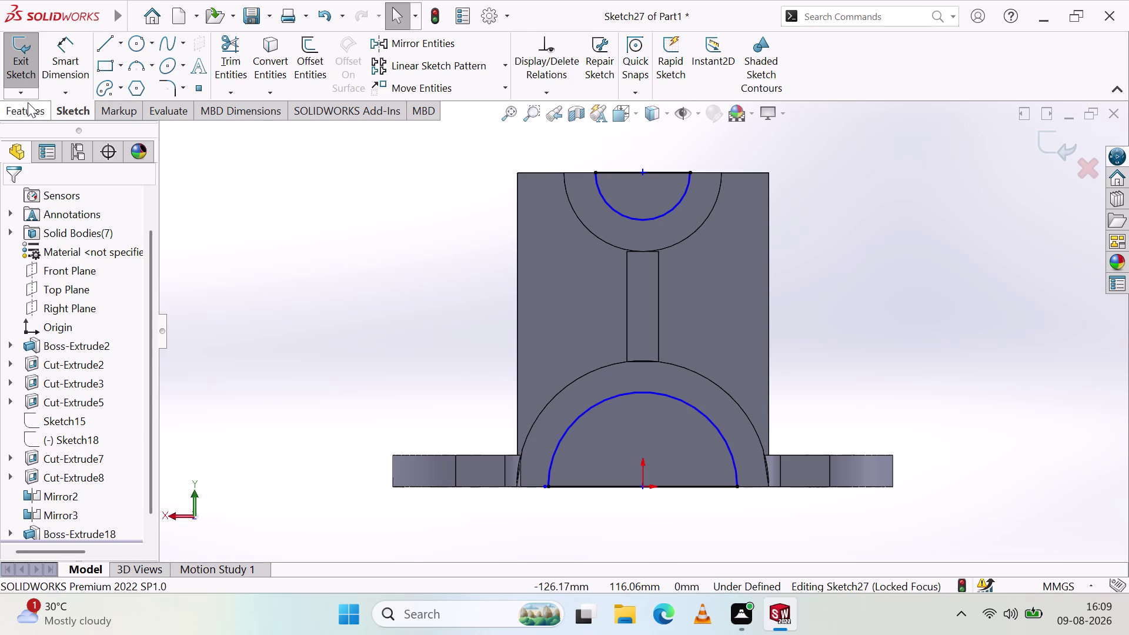
click(27, 103)
click(244, 53)
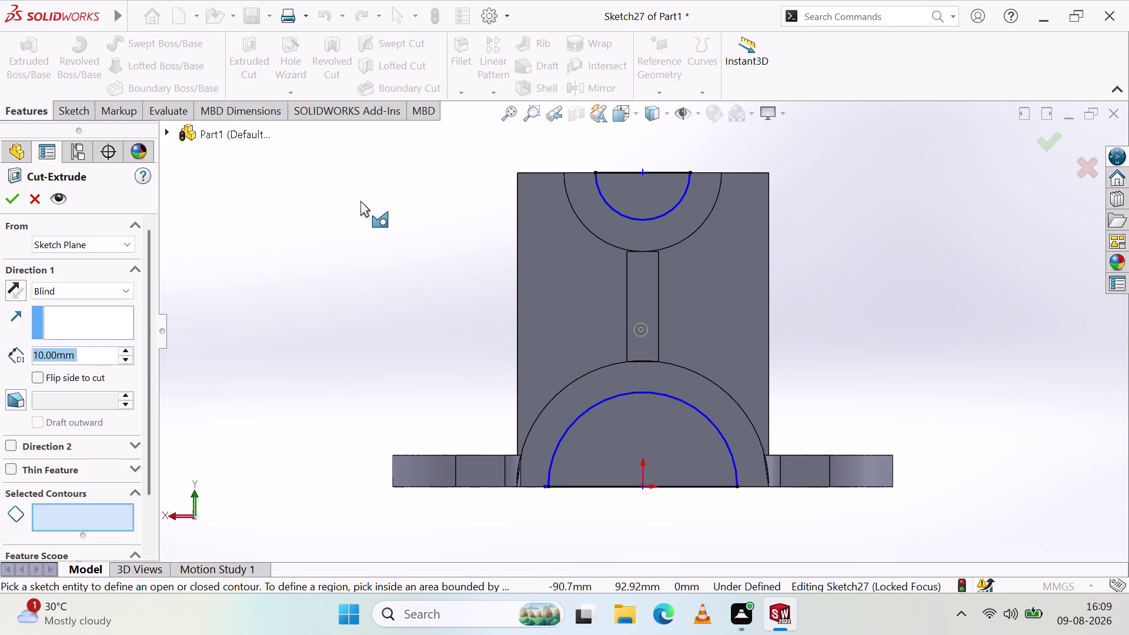
click(629, 200)
click(661, 418)
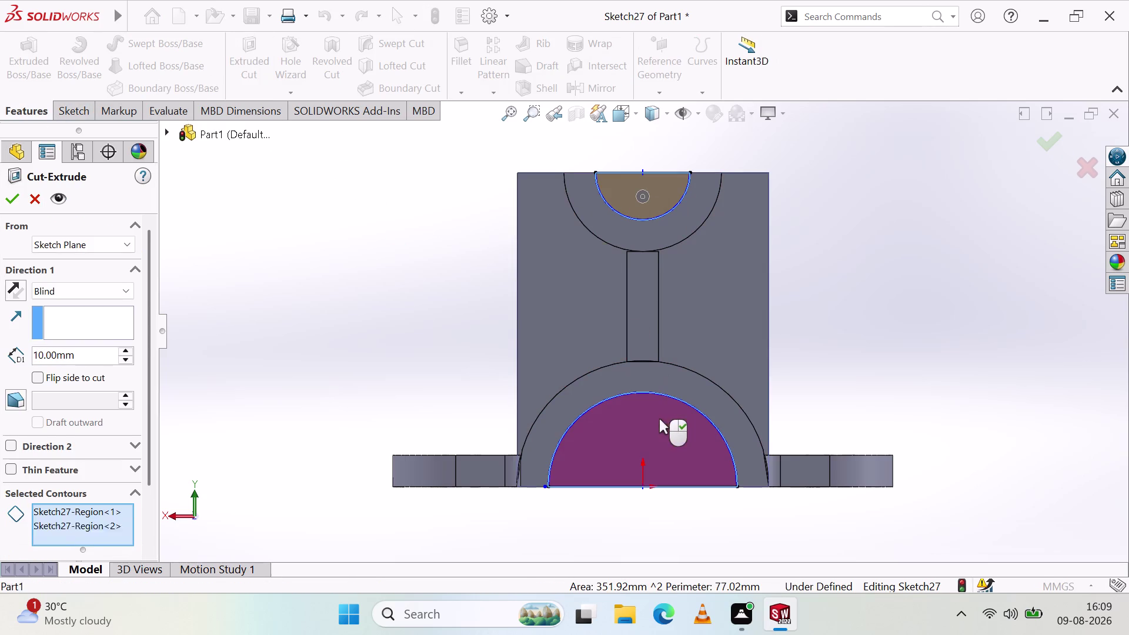
click(584, 327)
click(710, 308)
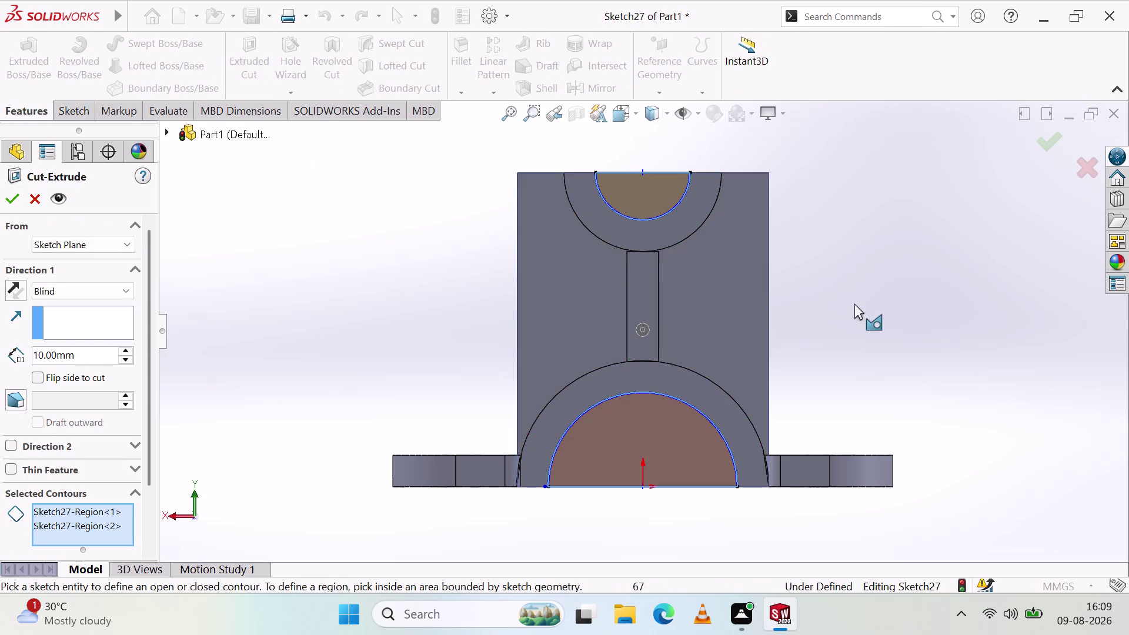
scroll(up, 3)
middle_drag(855, 302, 822, 328)
middle_click(822, 329)
click(737, 307)
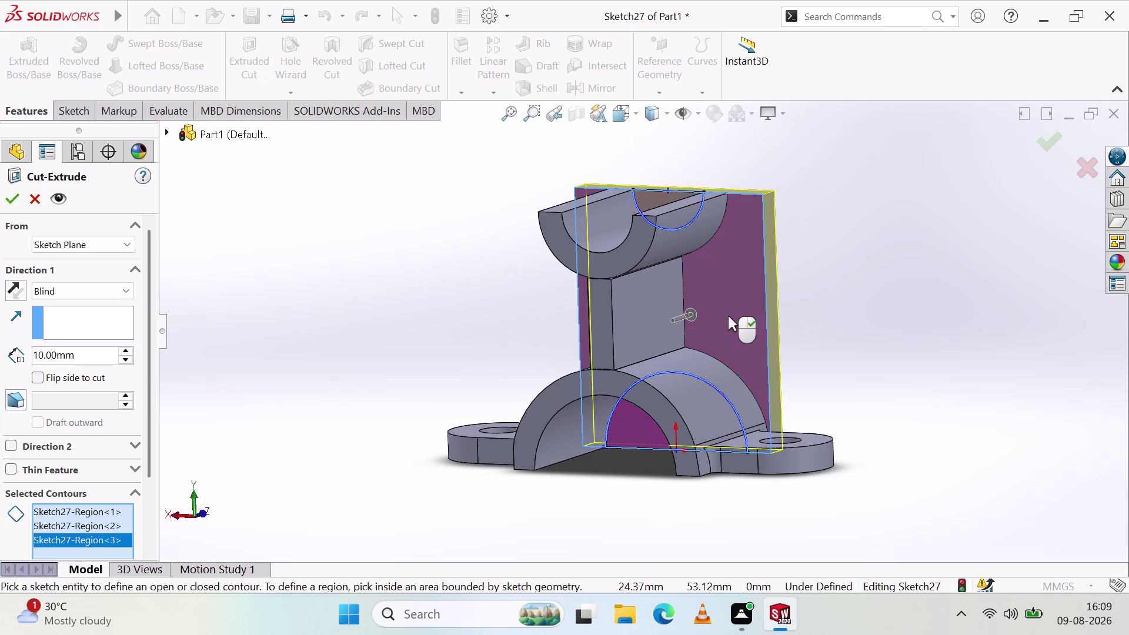
middle_drag(863, 328, 921, 314)
click(665, 417)
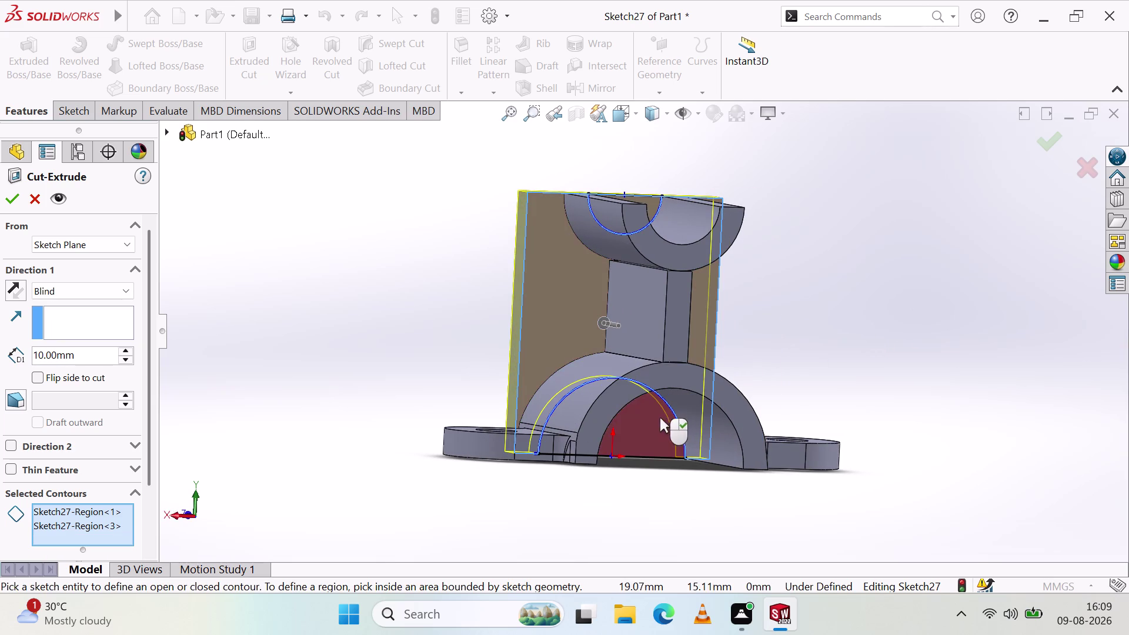
middle_drag(863, 283, 835, 290)
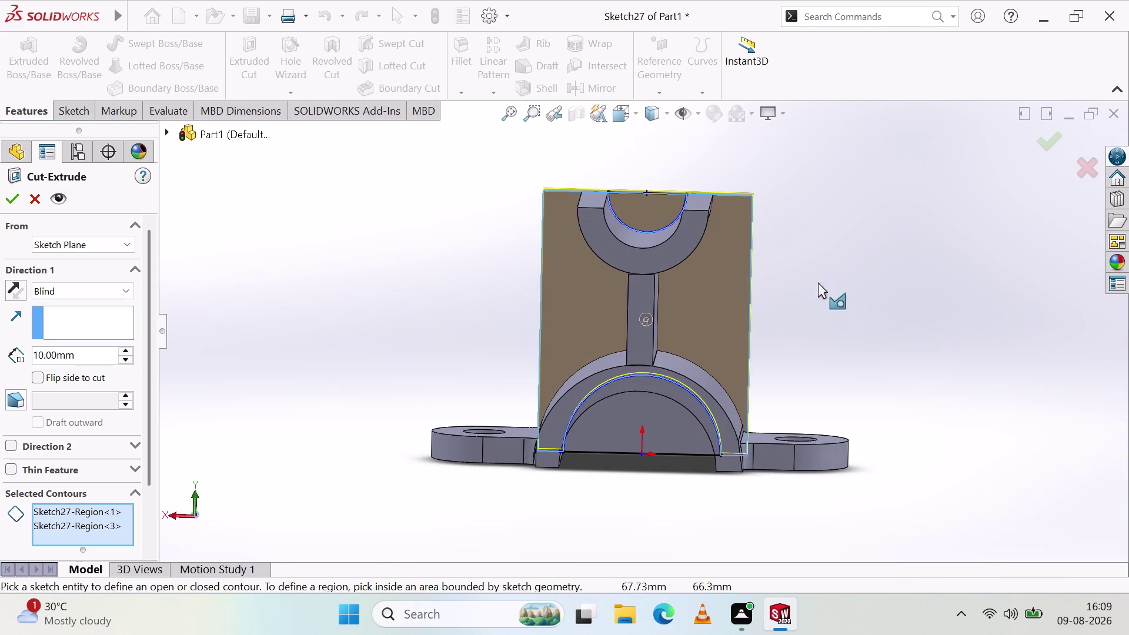
click(661, 207)
click(640, 424)
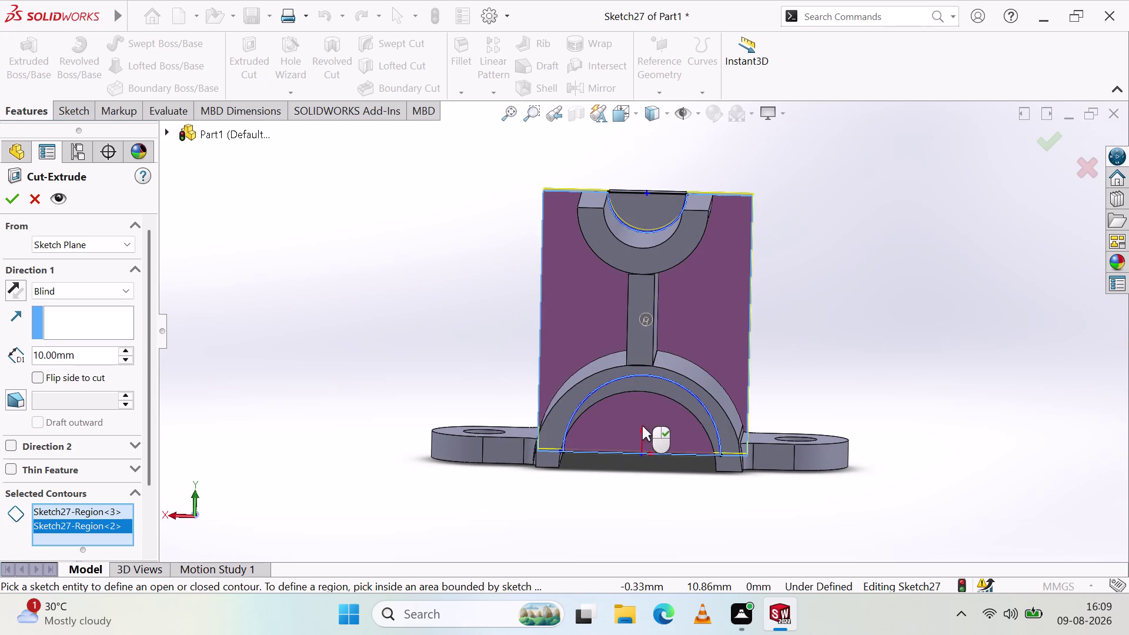
scroll(down, 3)
click(546, 508)
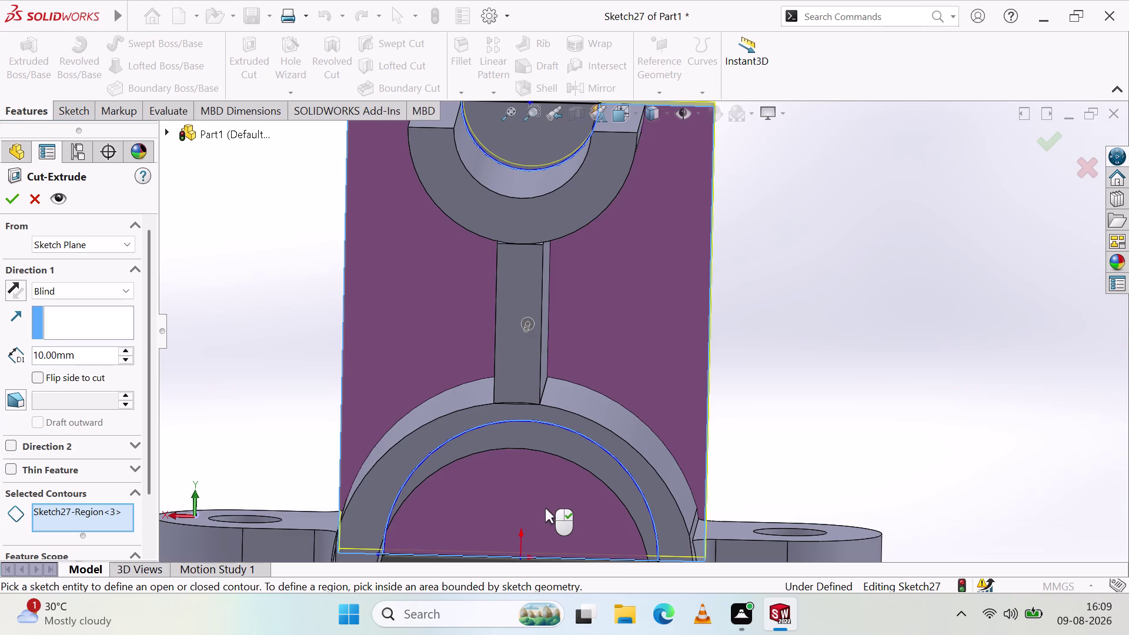
scroll(up, 3)
click(538, 474)
scroll(up, 3)
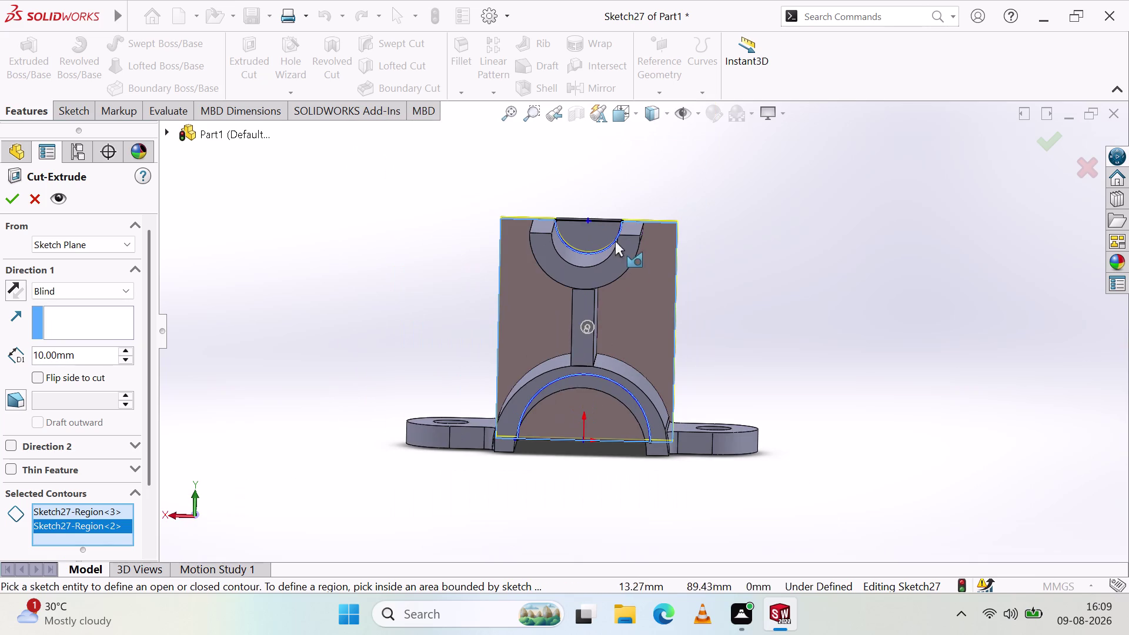
click(599, 231)
key(Escape)
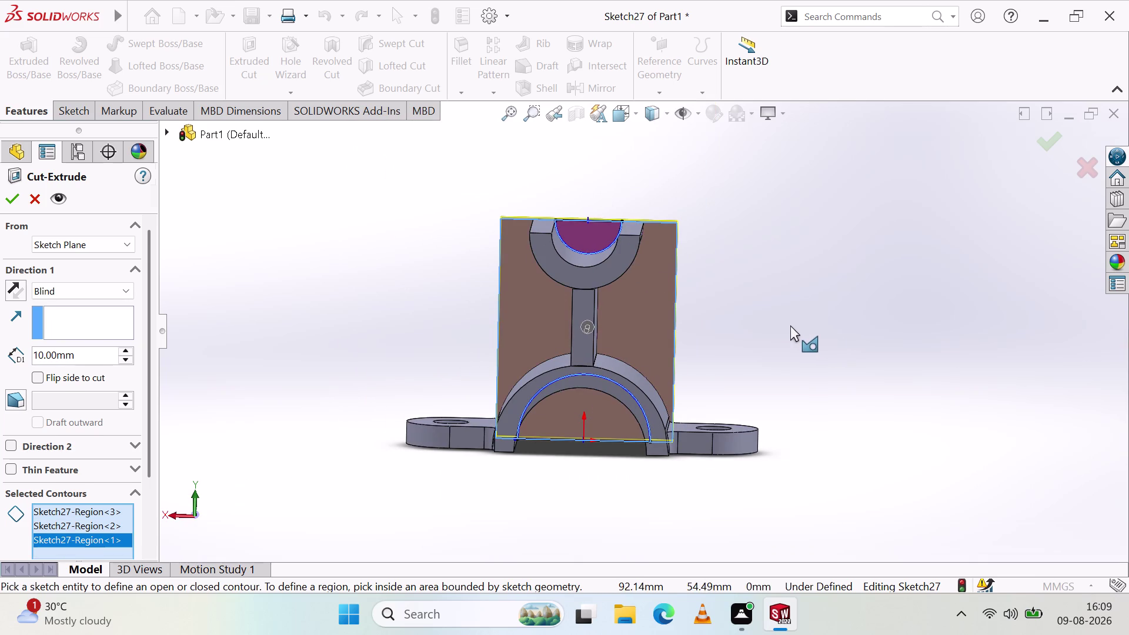
middle_drag(744, 383, 752, 354)
middle_click(752, 356)
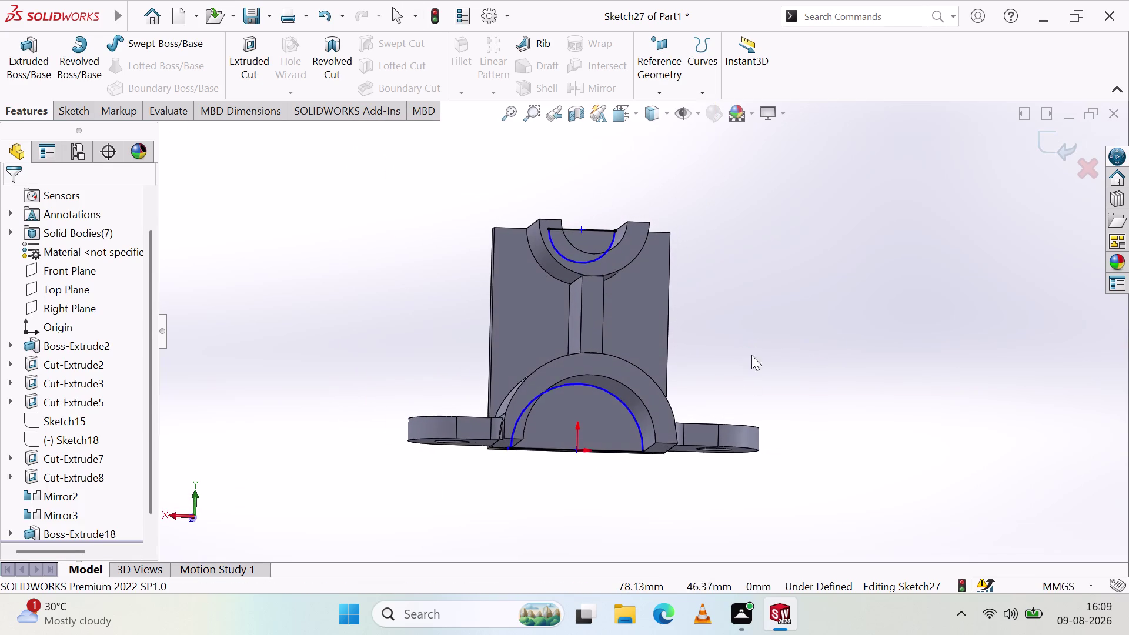
Select and delete the line and both arcs in Sketch27.
middle_drag(752, 354, 752, 354)
click(596, 424)
scroll(down, 3)
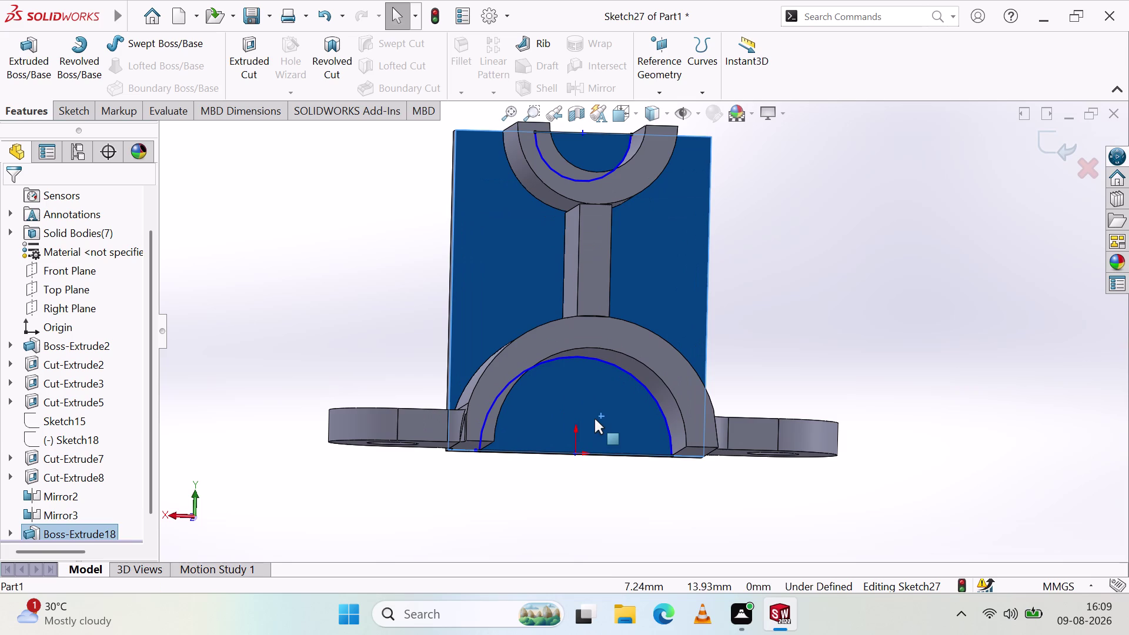
scroll(down, 3)
key(ctrl+z)
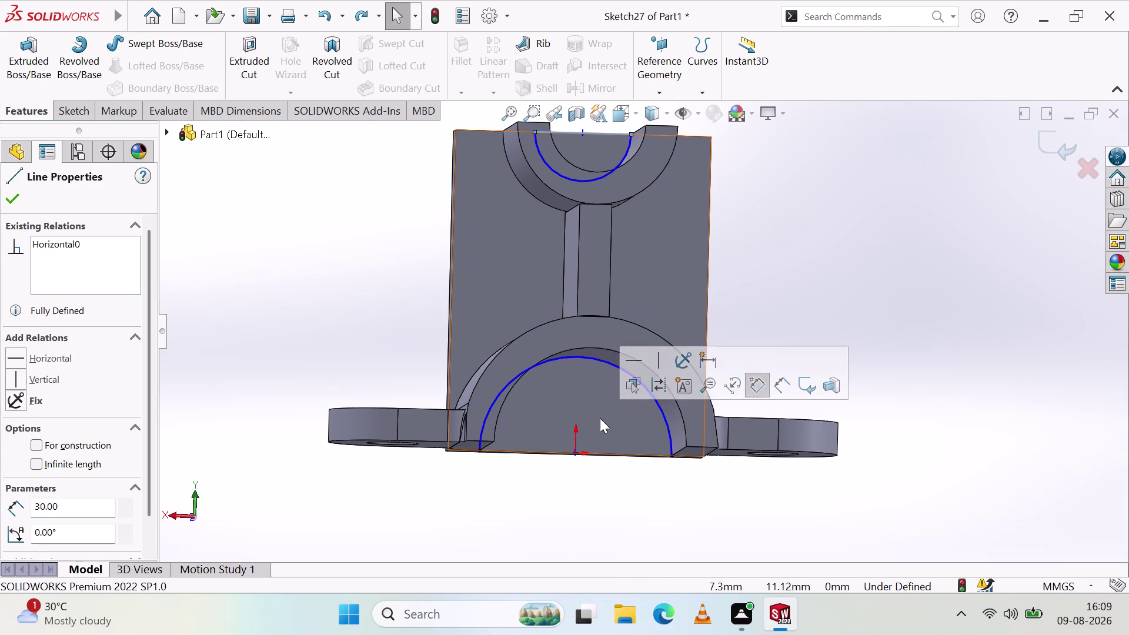
key(ctrl+z)
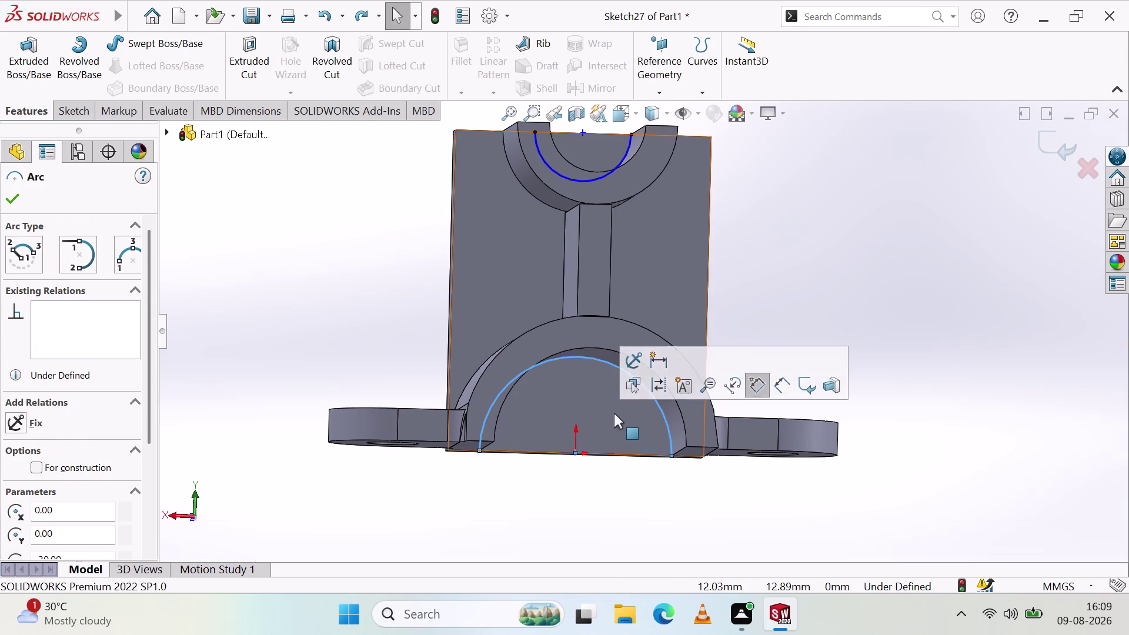
key(ctrl+z)
click(607, 412)
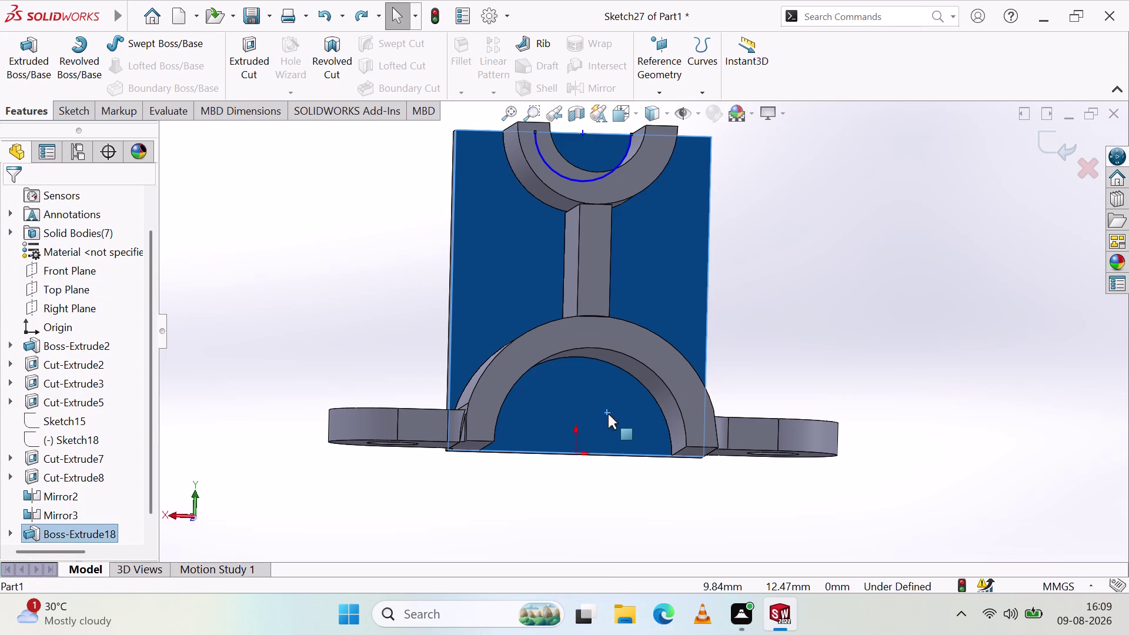
right_click(608, 414)
click(594, 429)
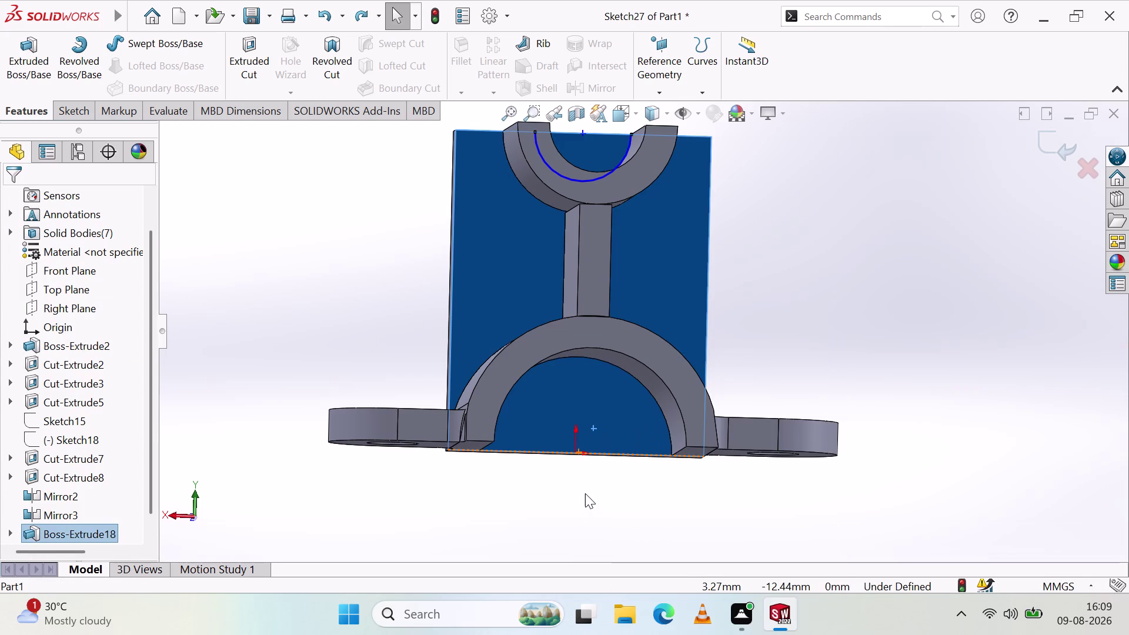
key(ctrl+z)
key(ctrl+z)
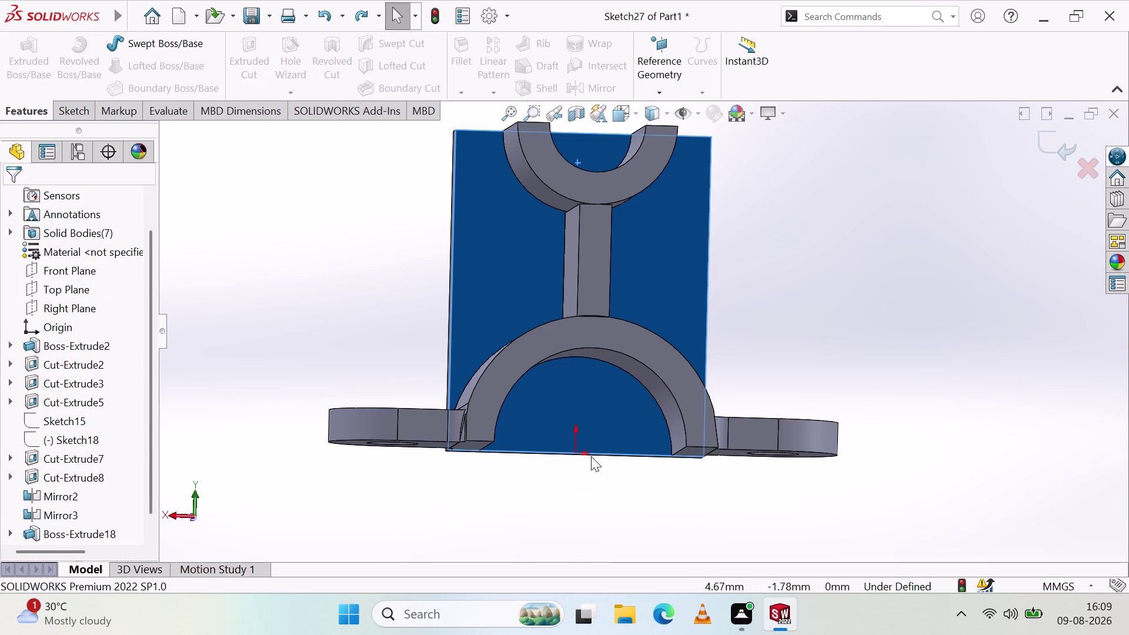
Clear the remaining items and exit the empty Sketch27 from the right-click menu.
click(590, 396)
right_click(592, 397)
click(514, 527)
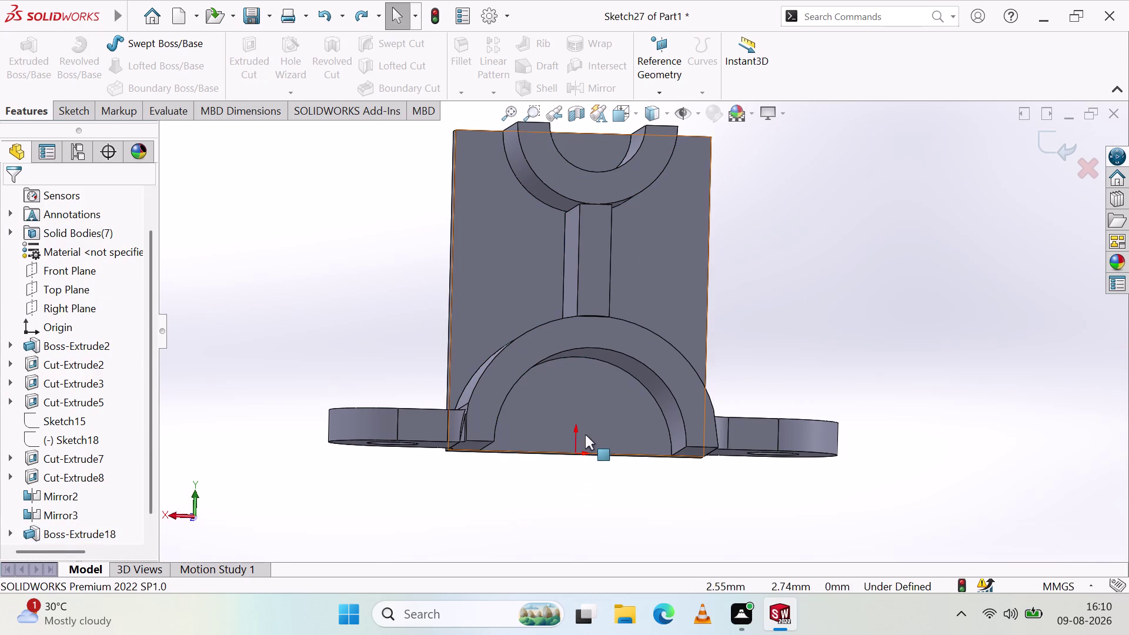
click(585, 426)
right_click(593, 422)
click(516, 469)
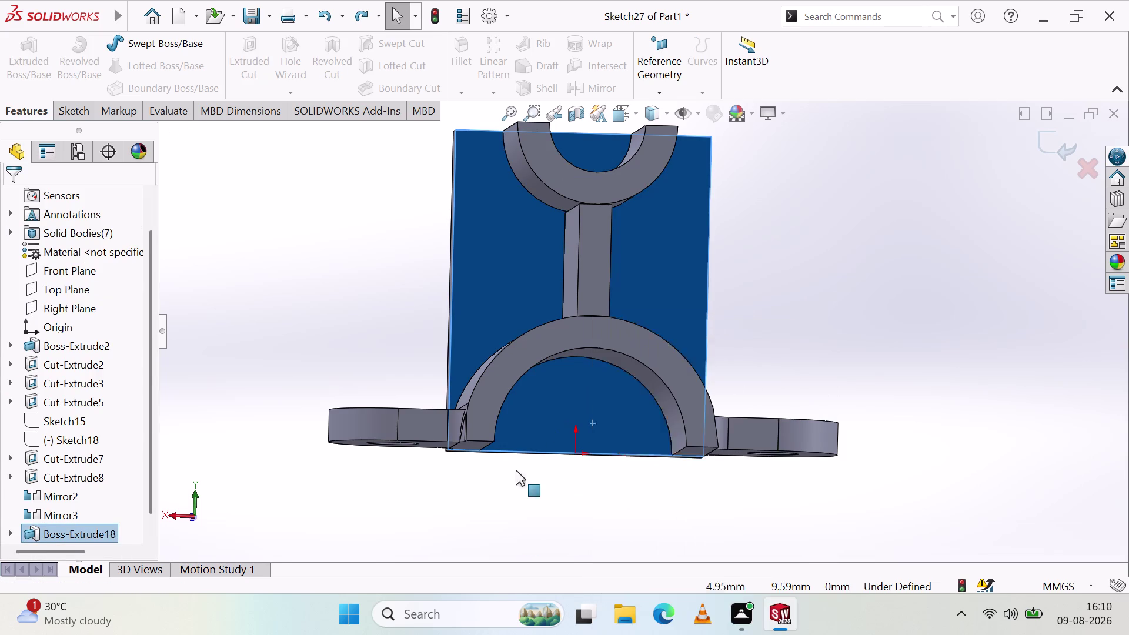
click(552, 413)
right_click(552, 413)
click(510, 475)
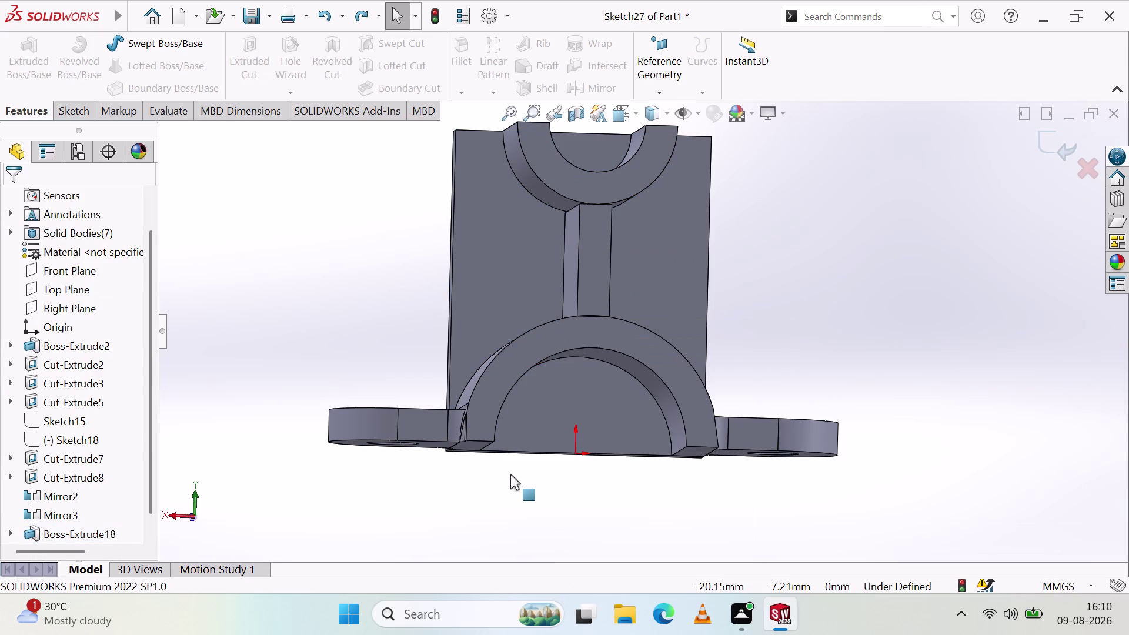
right_click(511, 475)
click(699, 399)
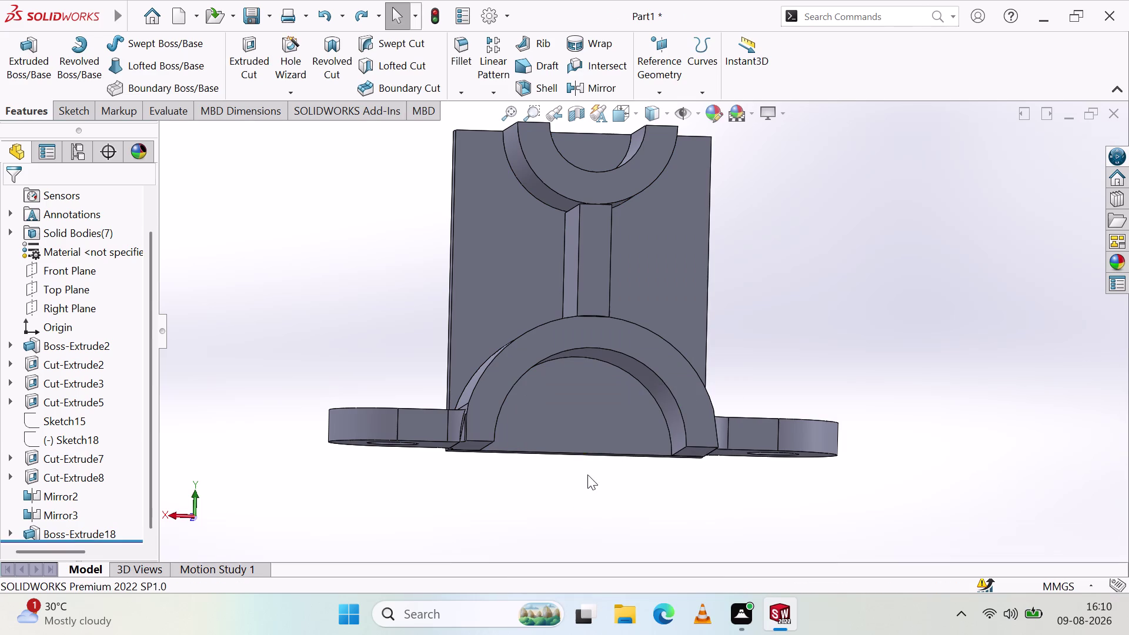
Start Sketch28 on the front plate with arcs inside the top ring and lower arch.
click(585, 426)
click(646, 388)
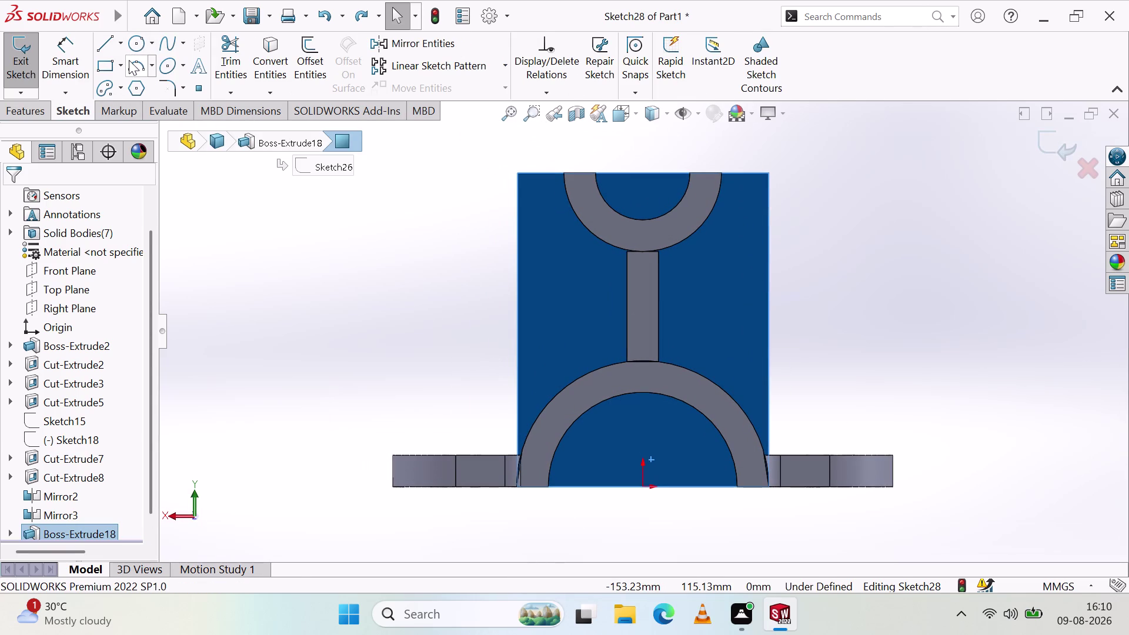
click(129, 60)
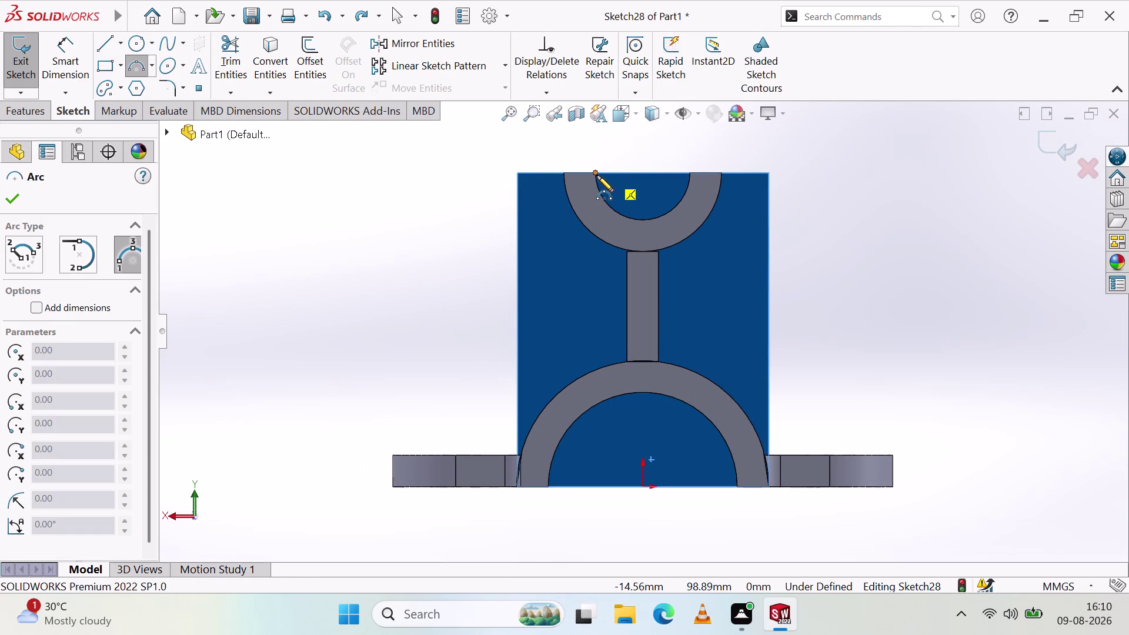
click(597, 176)
click(689, 174)
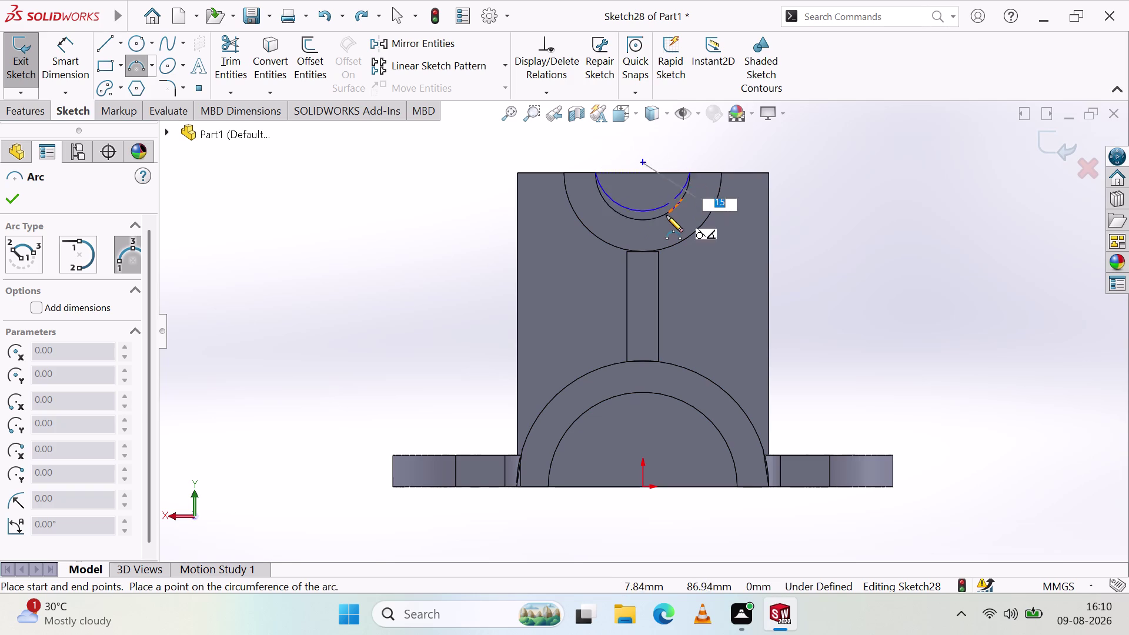
click(659, 215)
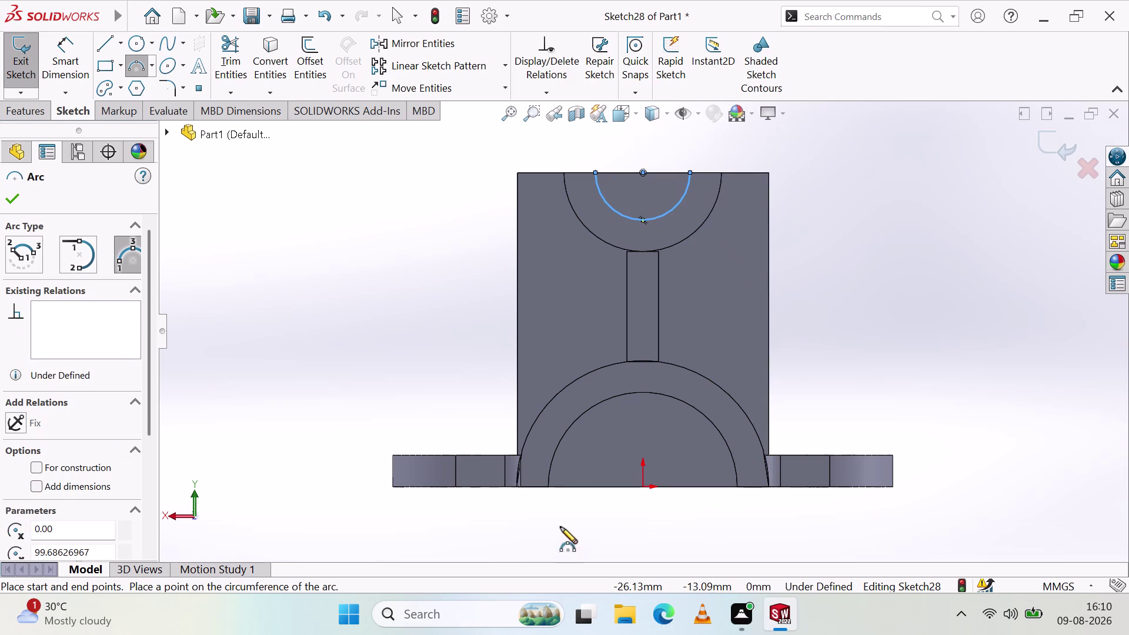
click(550, 486)
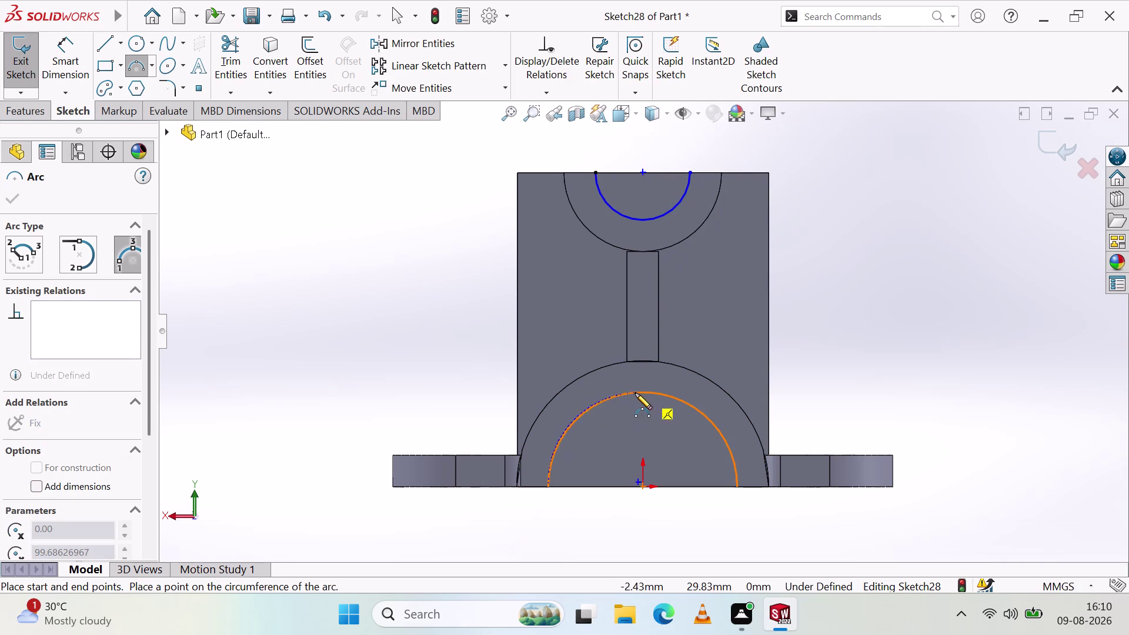
click(736, 487)
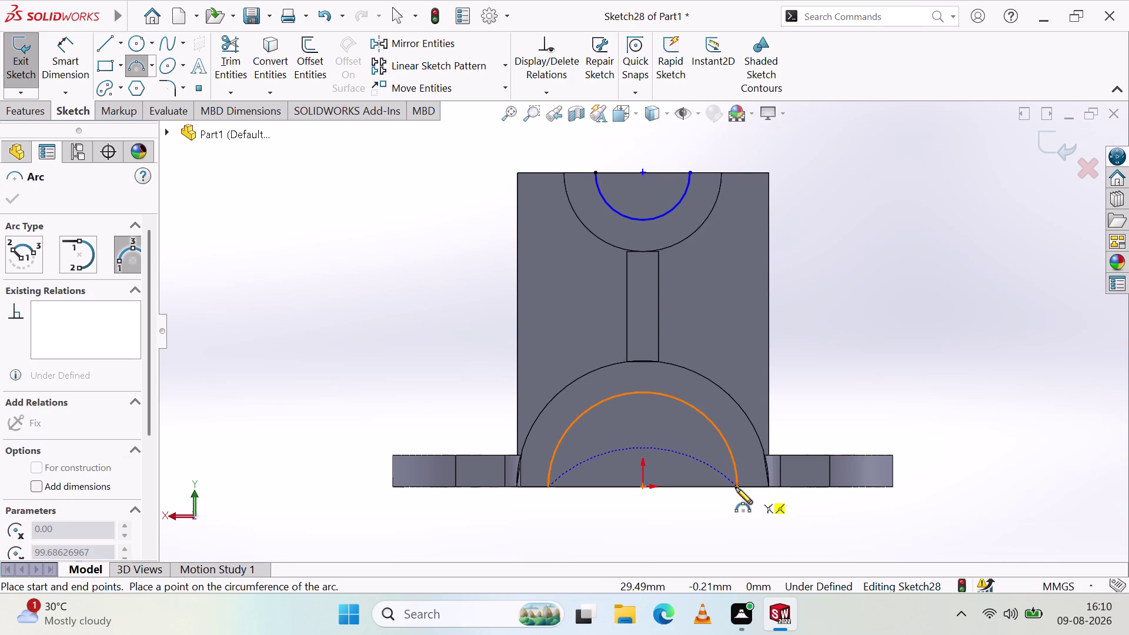
click(703, 411)
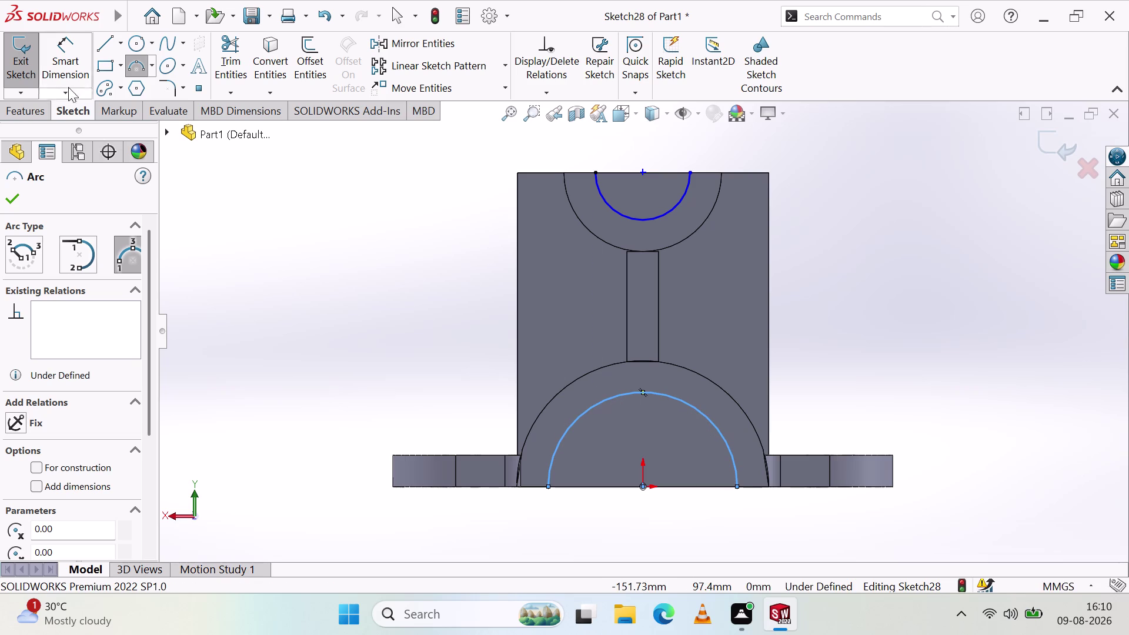
Close the lower arc with a straight base line.
click(98, 44)
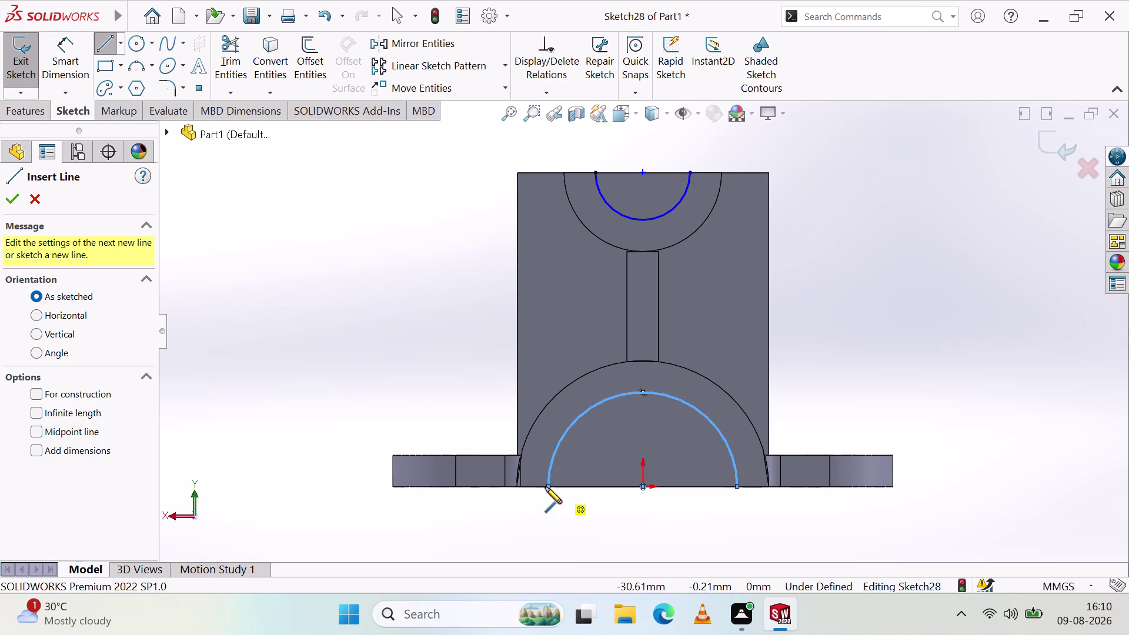
click(548, 484)
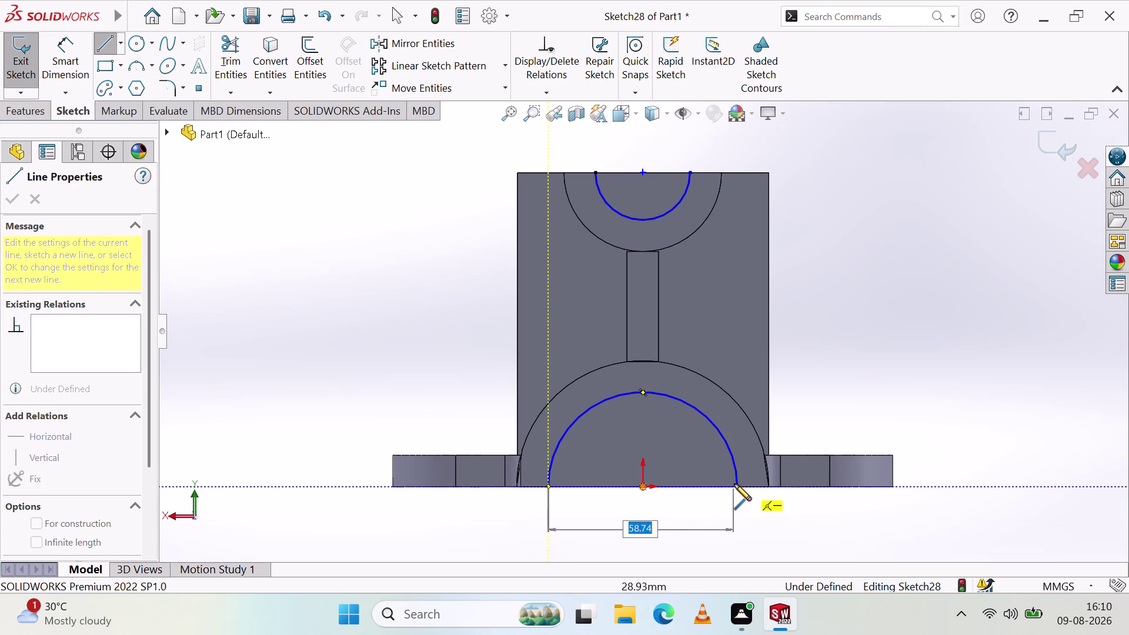
click(734, 486)
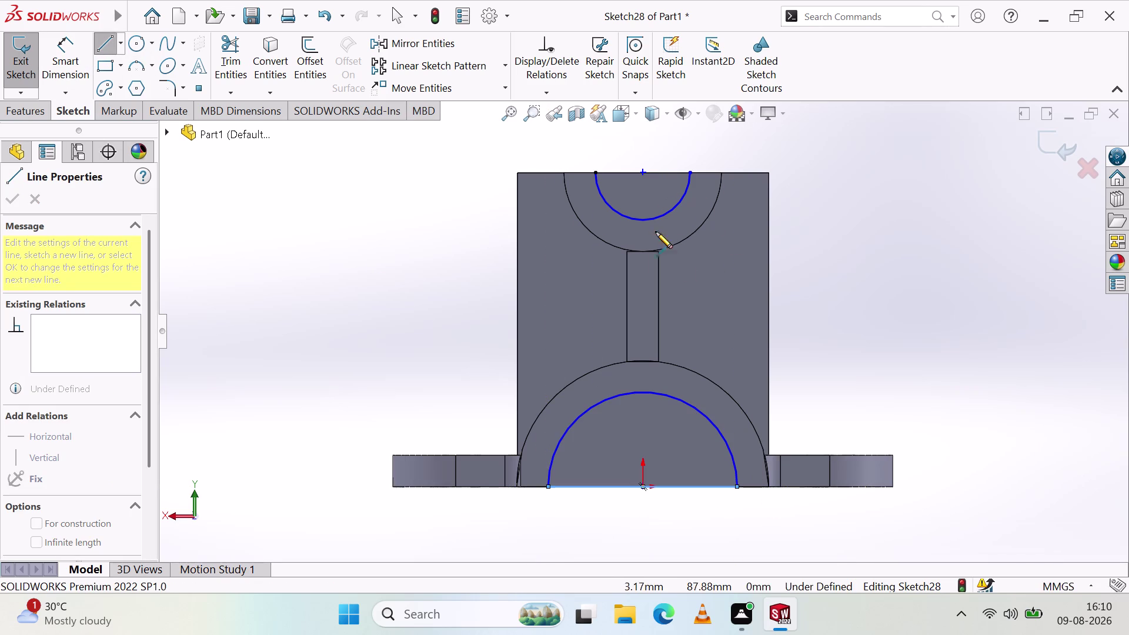
right_click(701, 516)
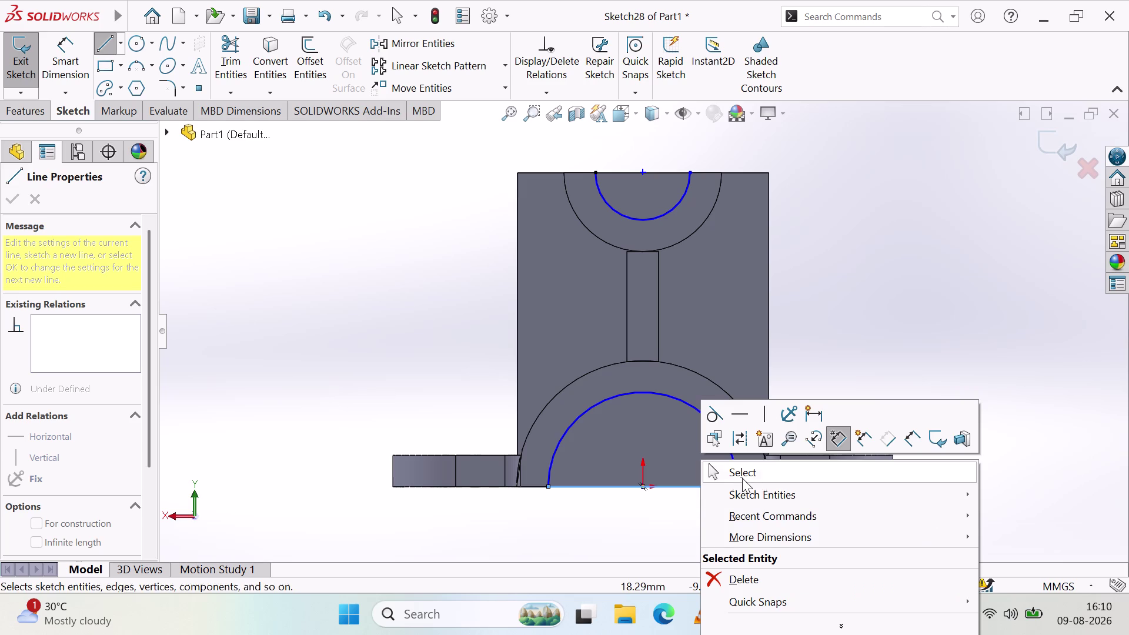
click(743, 475)
scroll(down, 3)
scroll(down, 3)
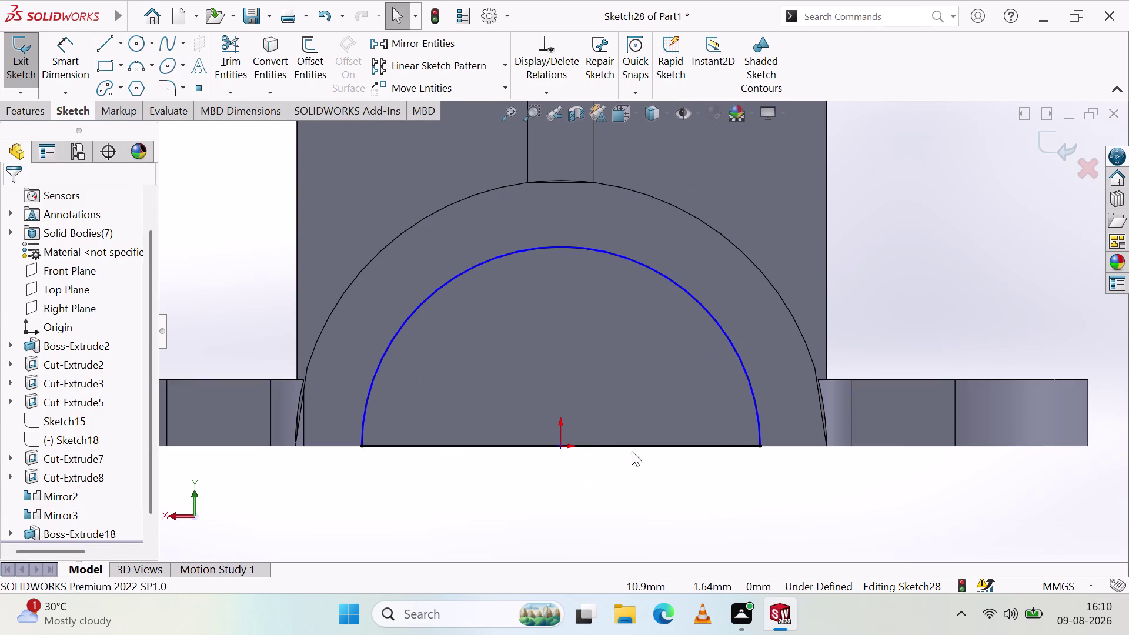
Close the upper arc with a top line and preview a 10 mm cut of both half-discs.
click(99, 41)
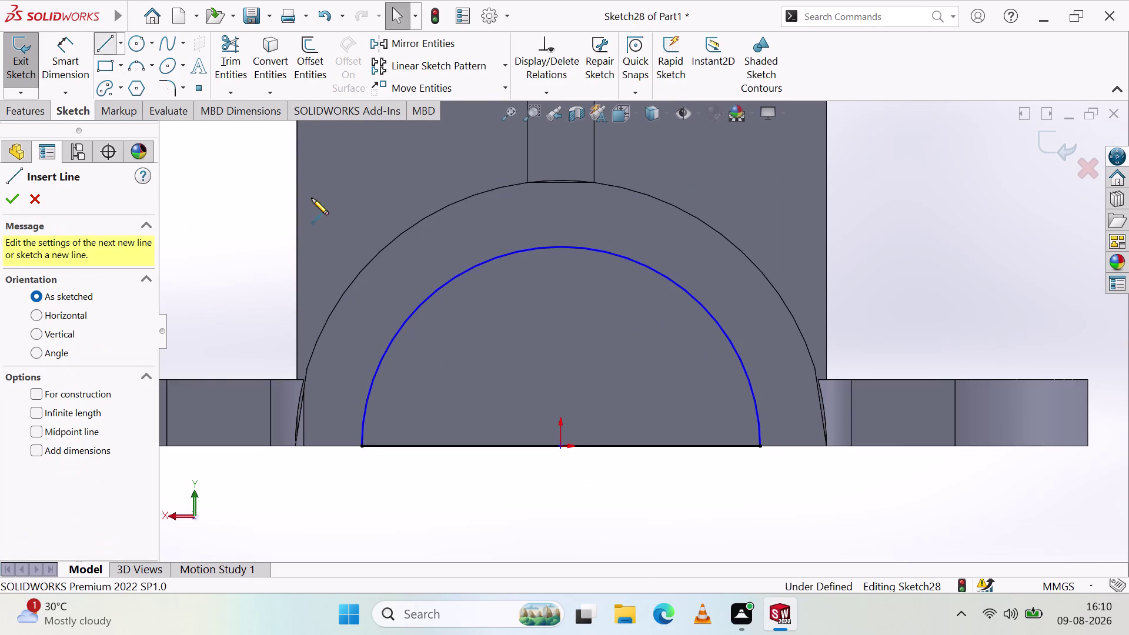
scroll(up, 3)
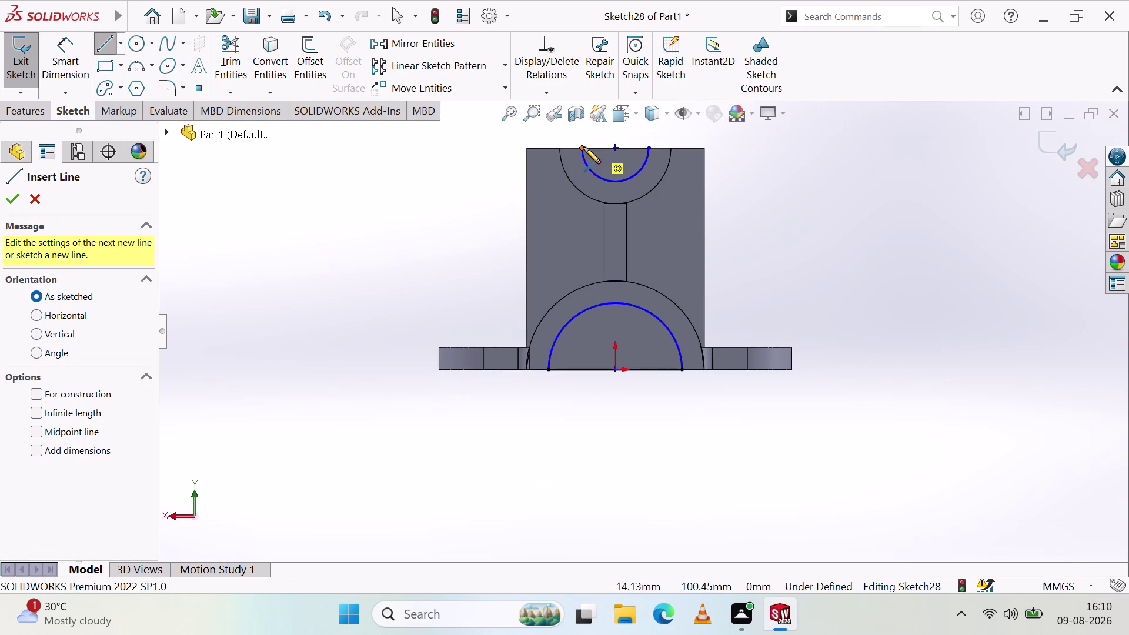
click(584, 147)
click(650, 146)
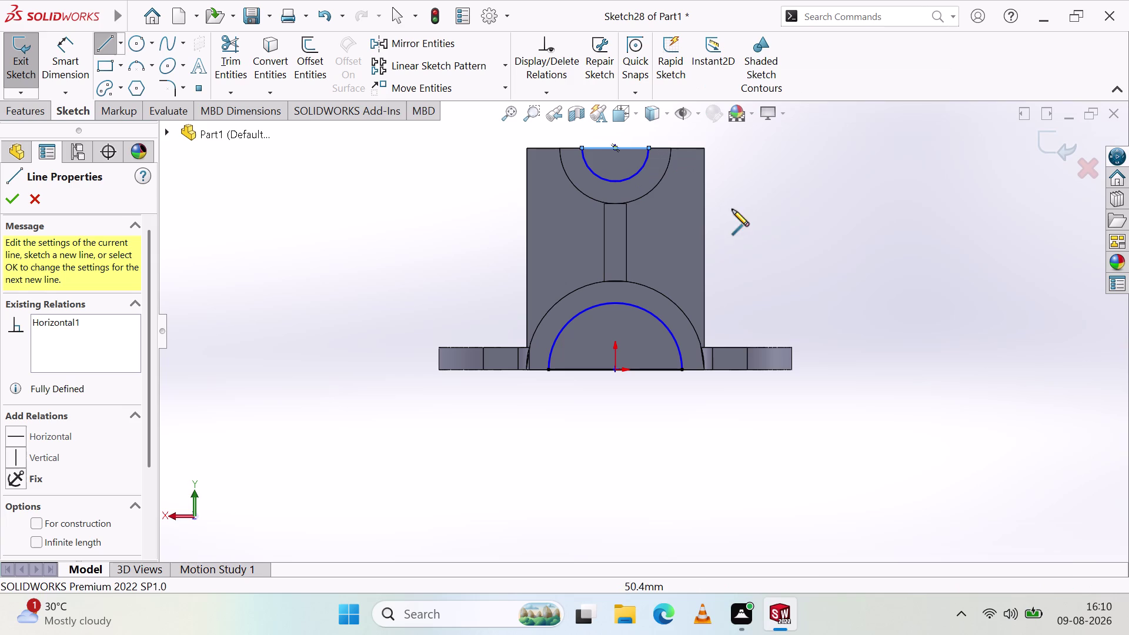
right_click(747, 220)
click(772, 234)
scroll(down, 3)
scroll(down, 3)
scroll(up, 3)
click(549, 162)
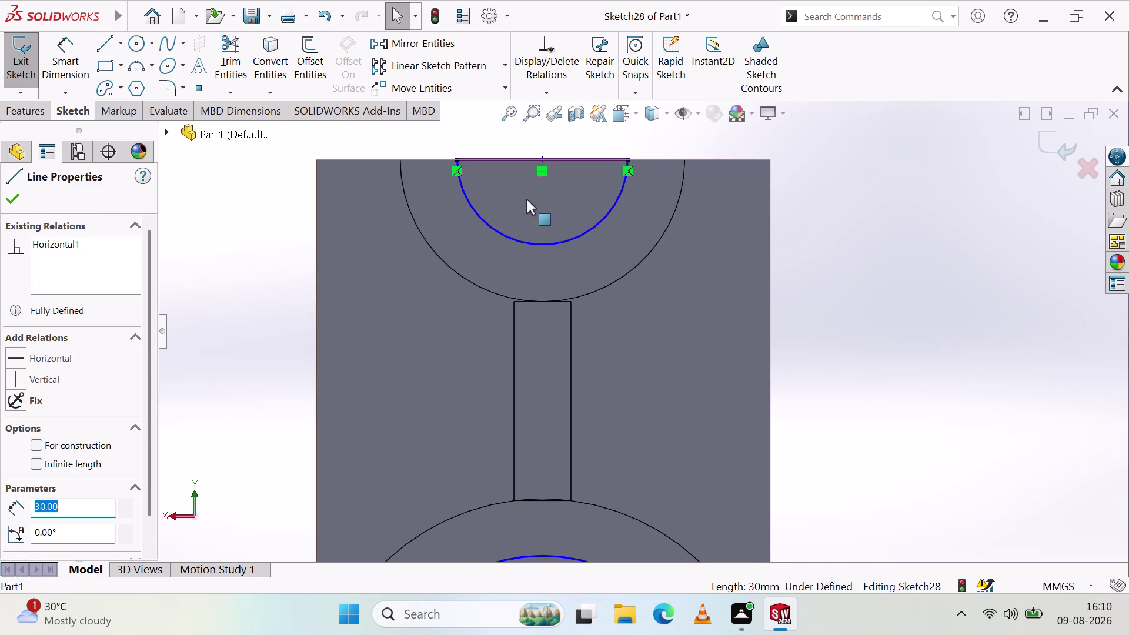
click(43, 117)
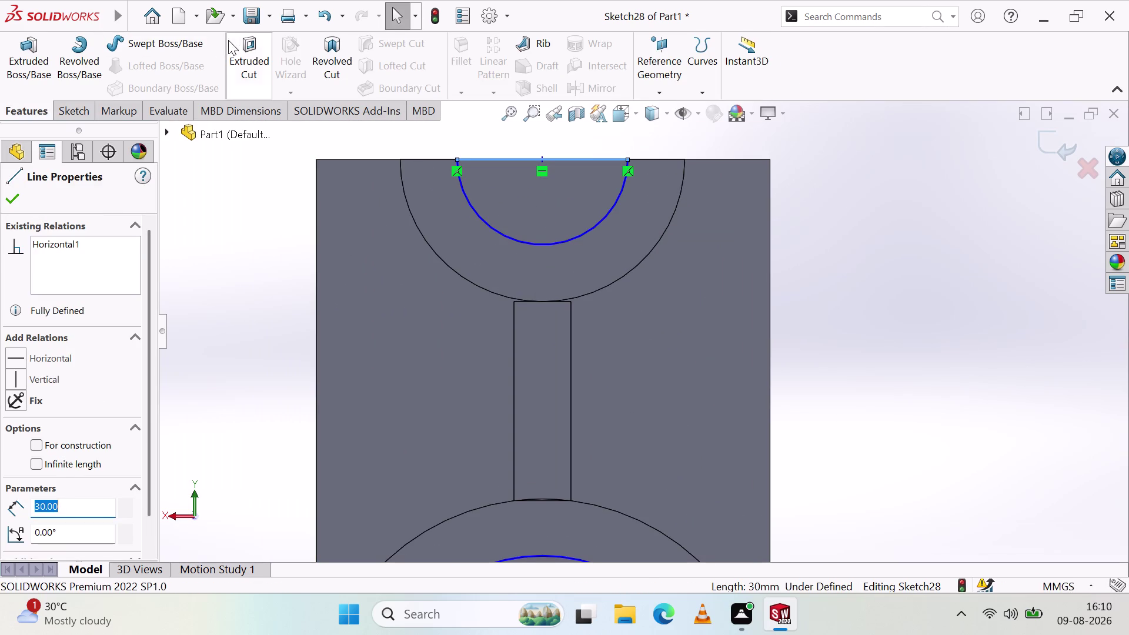
click(235, 43)
click(529, 210)
Set the cut's end condition to Through All and confirm it.
scroll(up, 3)
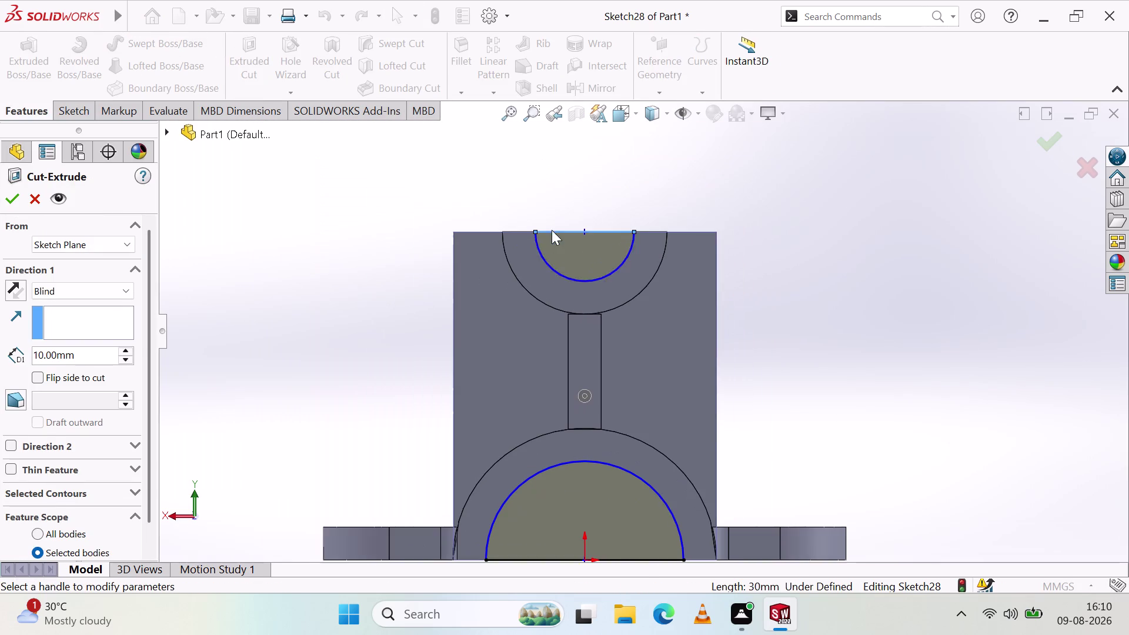
click(47, 288)
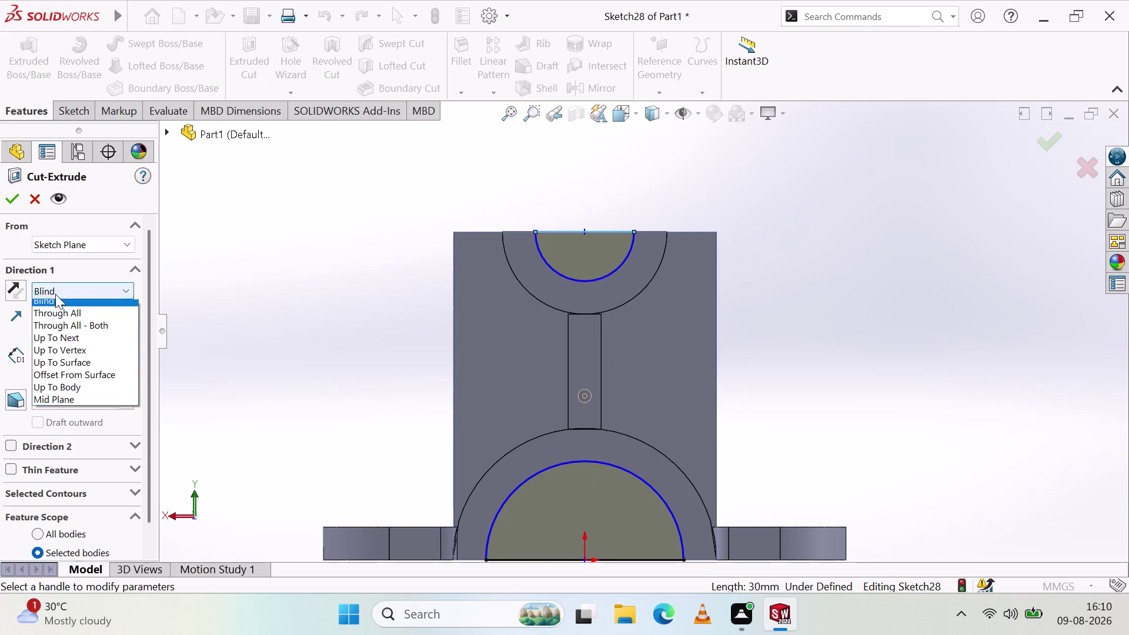
click(66, 320)
click(8, 203)
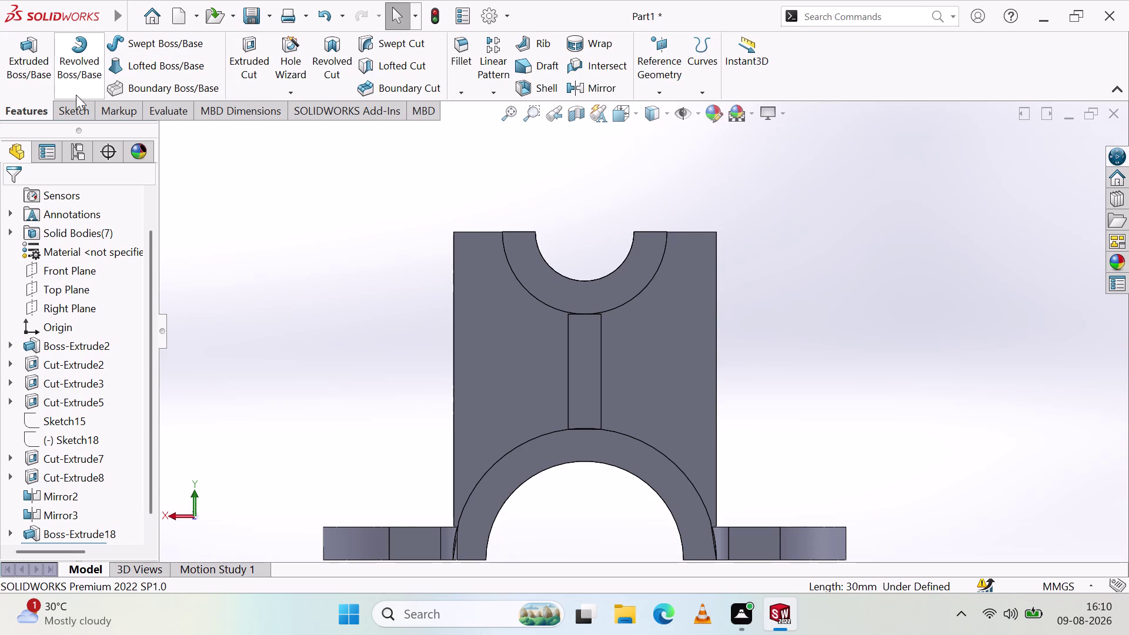
Show the sketching tools and begin a new sketch.
click(52, 108)
click(75, 110)
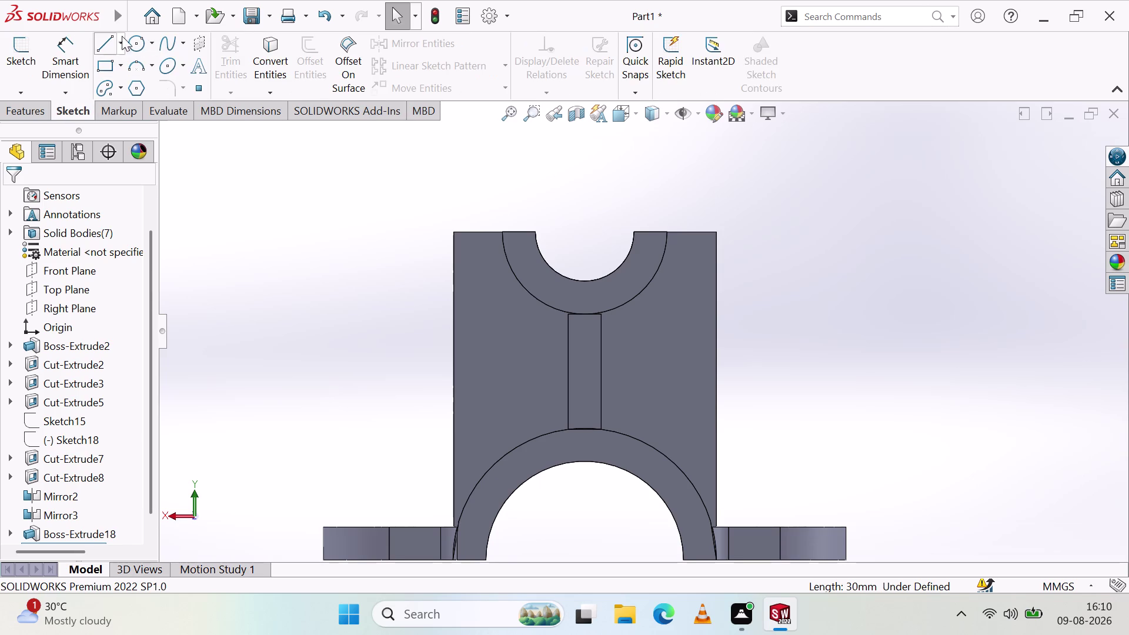
click(103, 40)
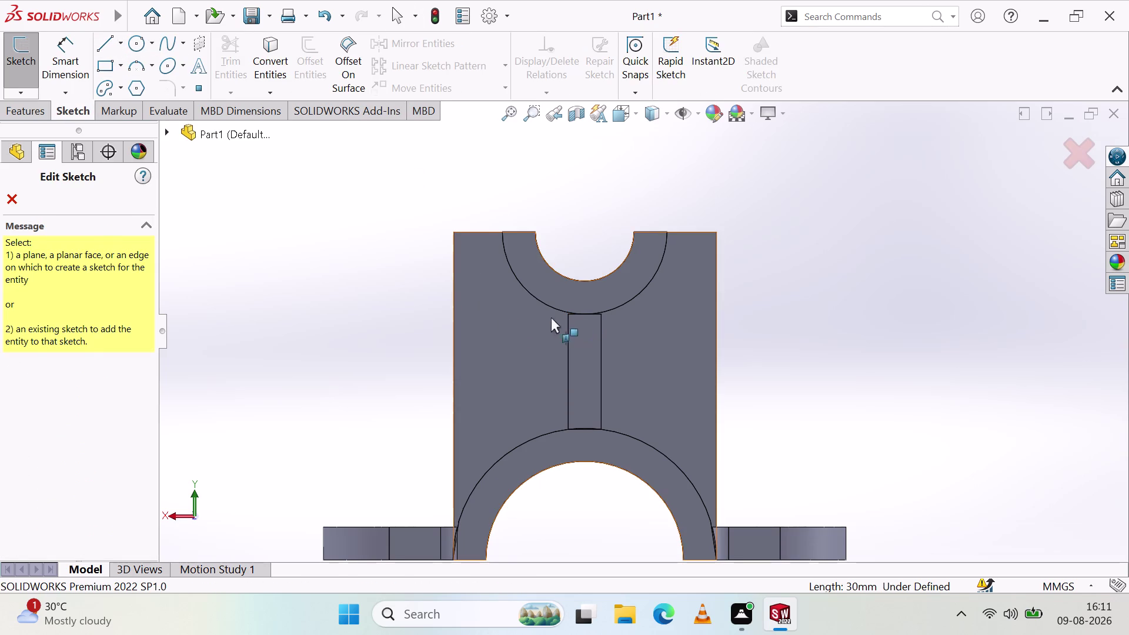
Trace the plate's top-left edge from the corner to the notch ring.
click(512, 318)
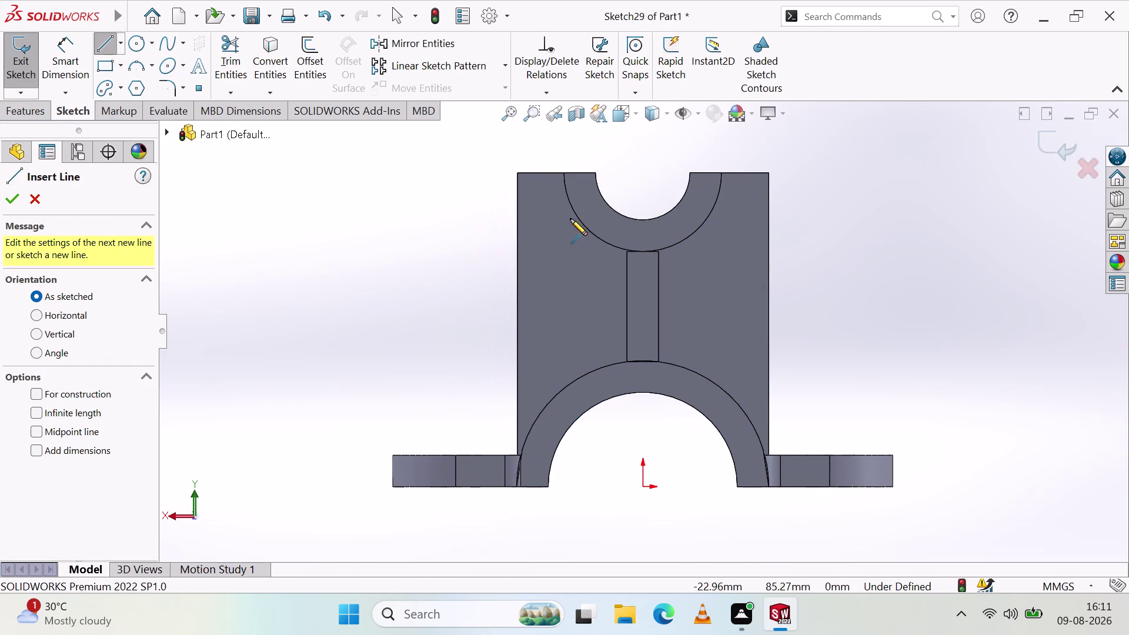
scroll(down, 3)
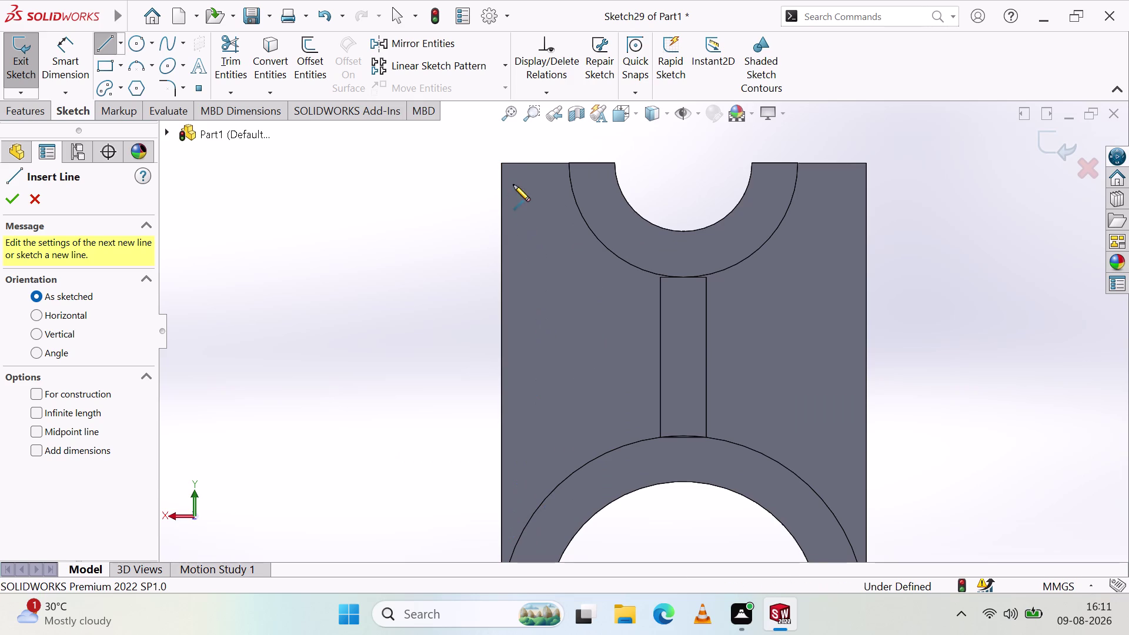
click(499, 162)
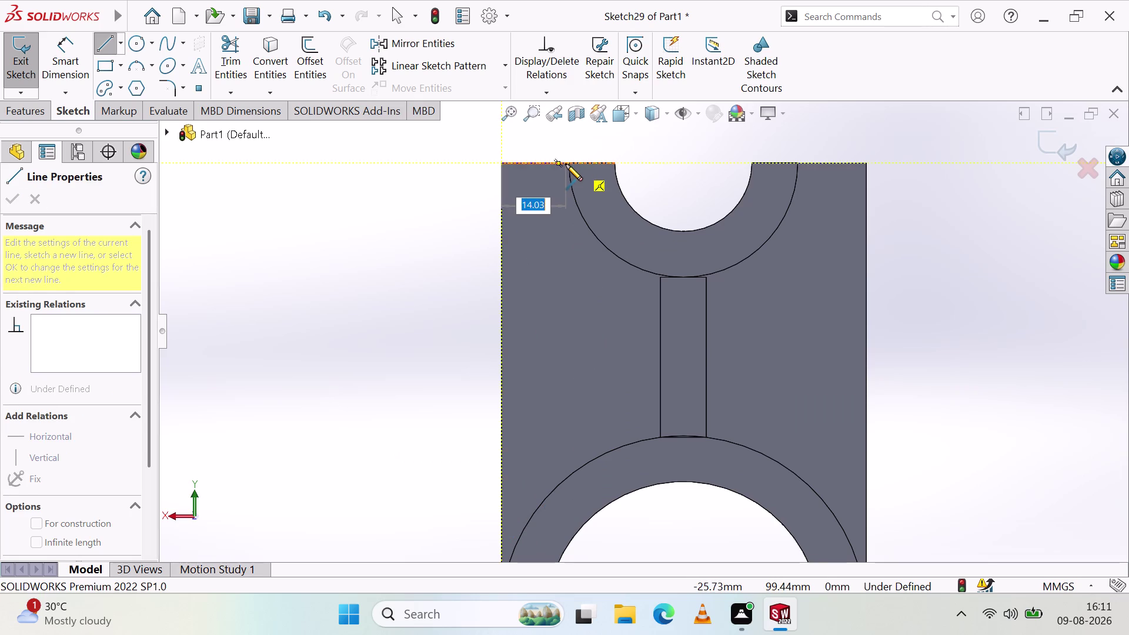
click(567, 164)
right_click(556, 283)
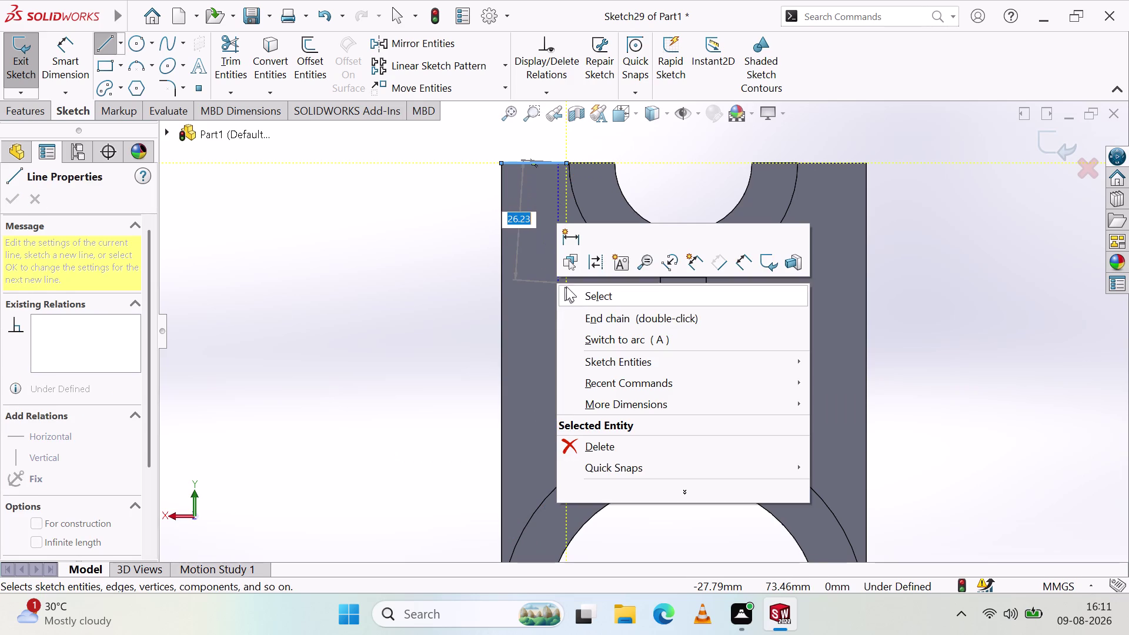
click(583, 290)
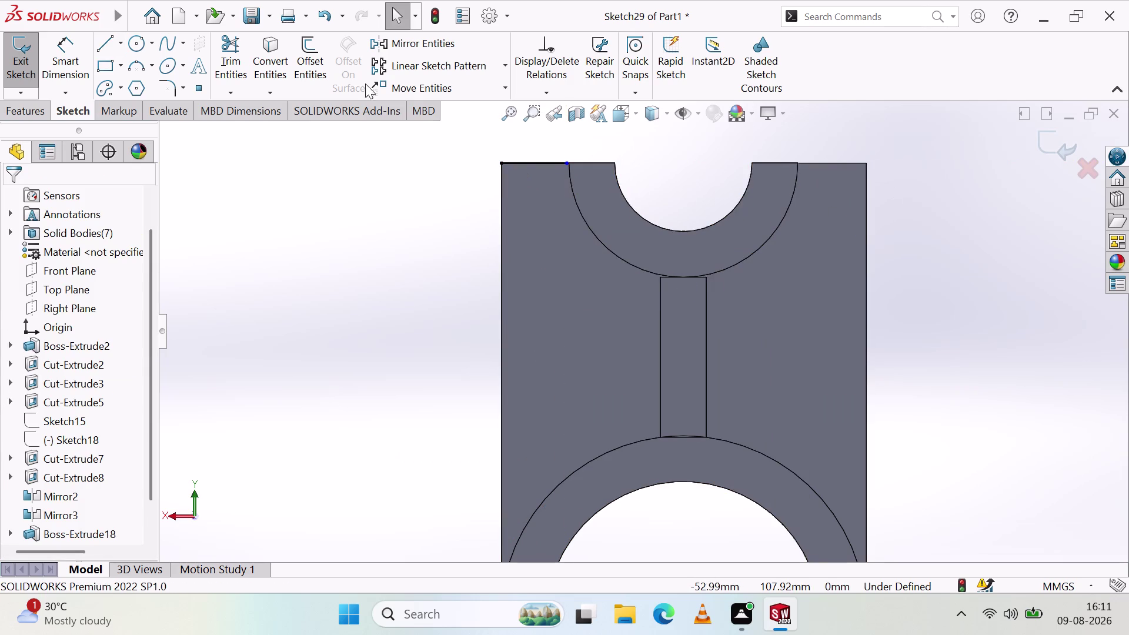
Trace the top-right edge from the ring to the corner and down the right side.
click(114, 40)
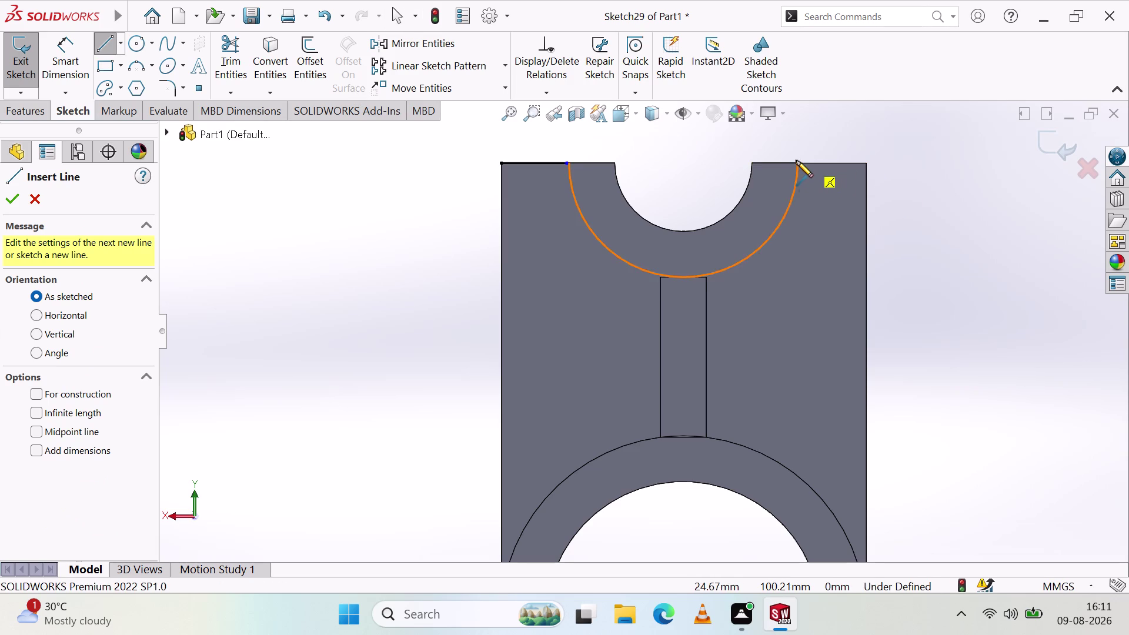
click(796, 161)
click(866, 165)
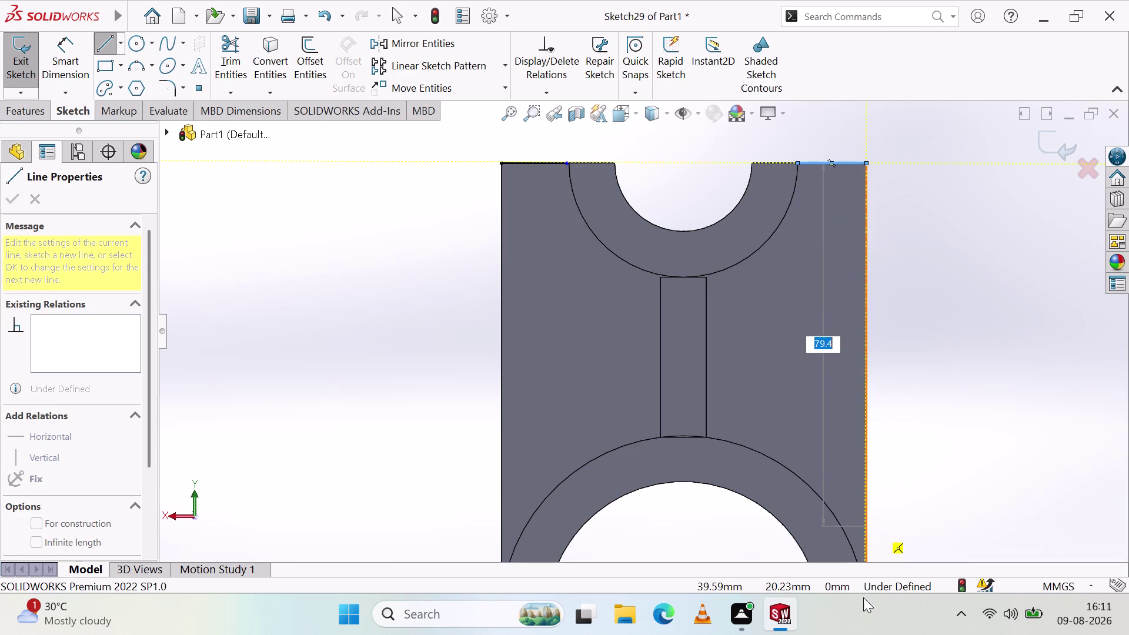
scroll(up, 3)
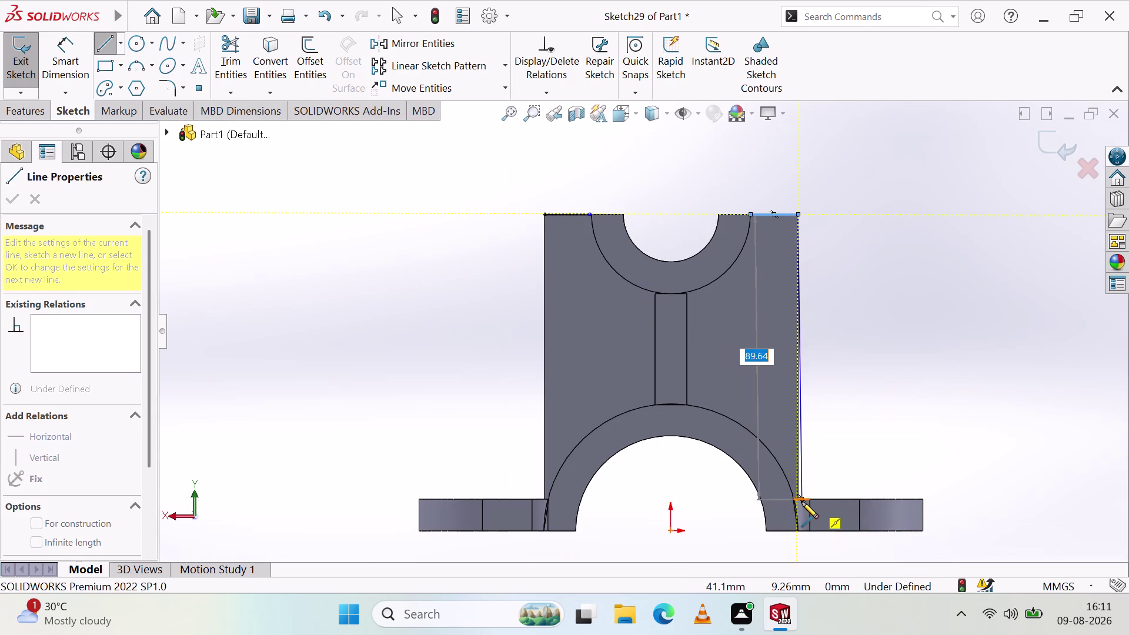
click(797, 498)
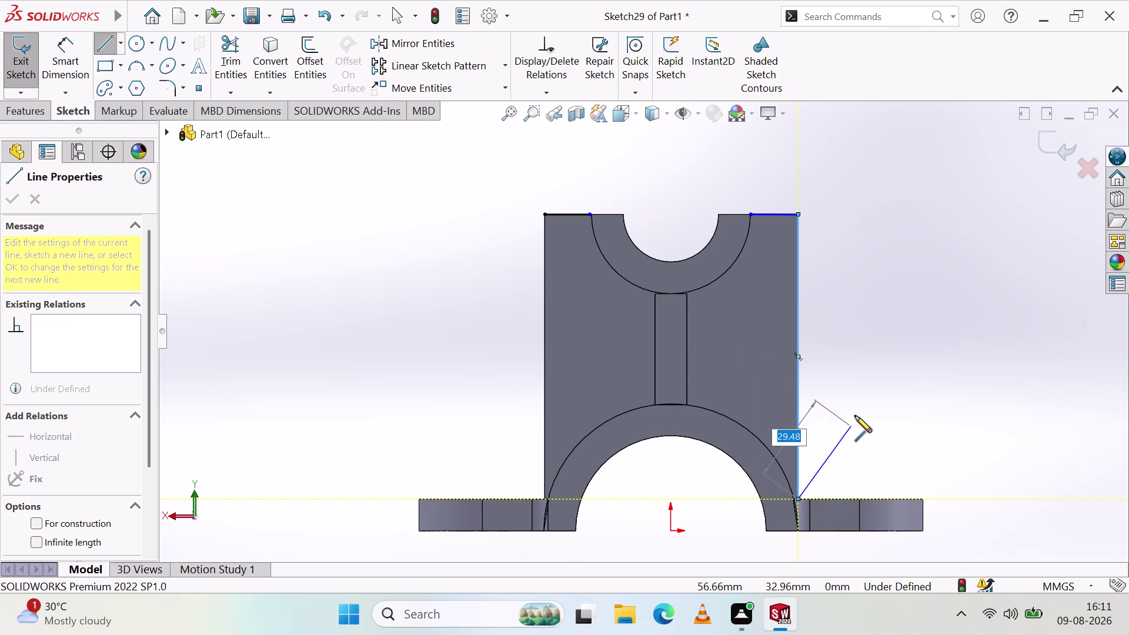
right_click(856, 416)
click(870, 420)
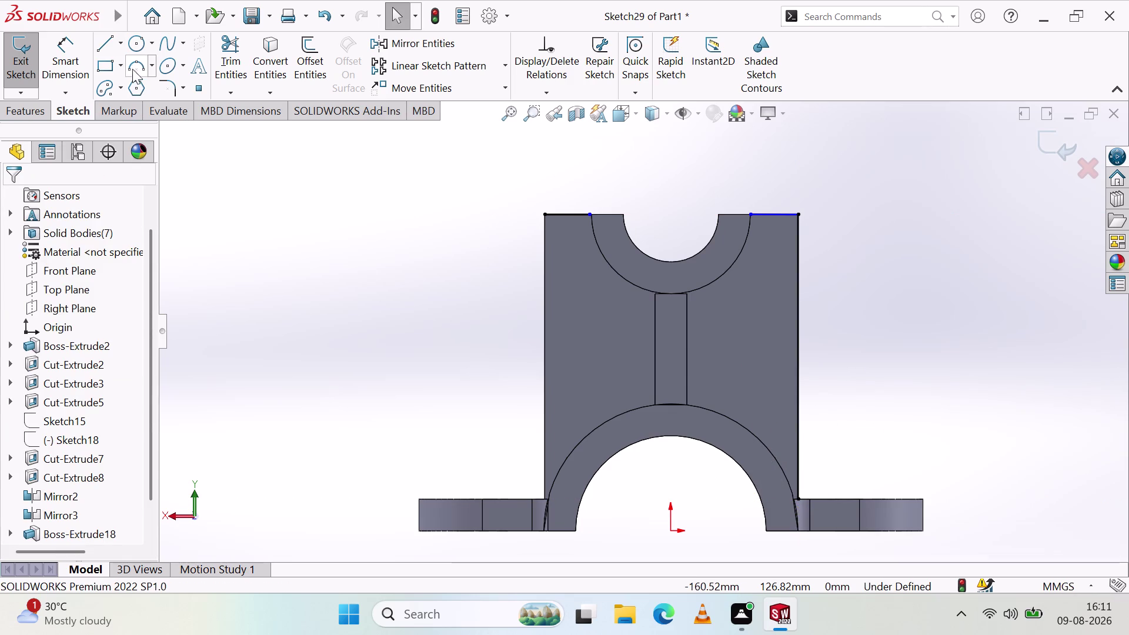
Trace the plate's left side from the top corner down to the base.
click(108, 47)
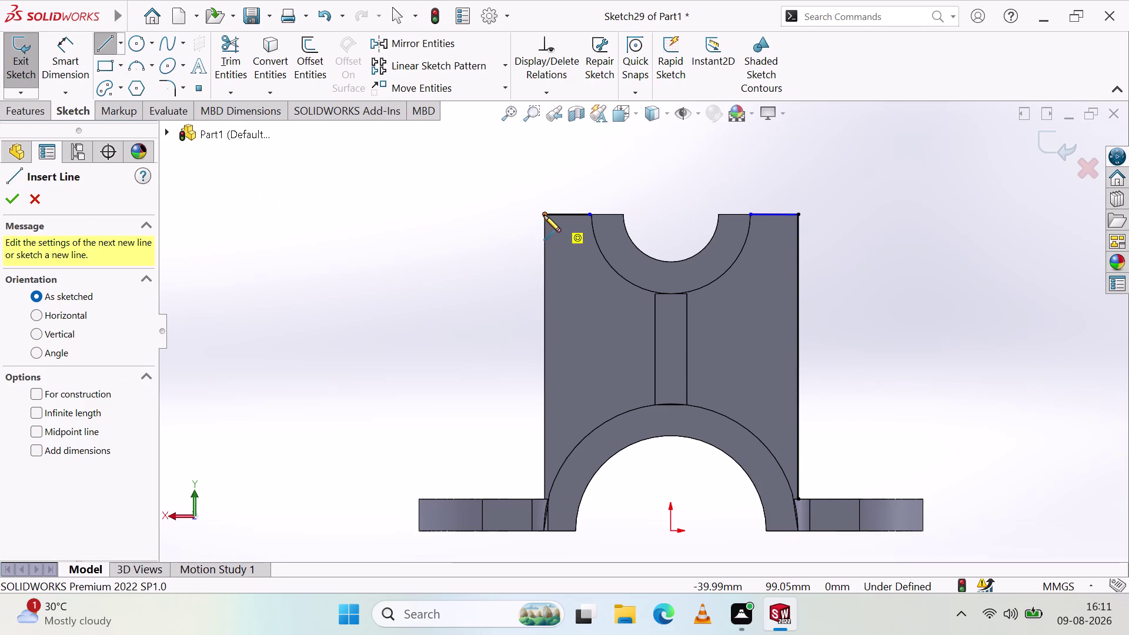
click(542, 213)
click(543, 497)
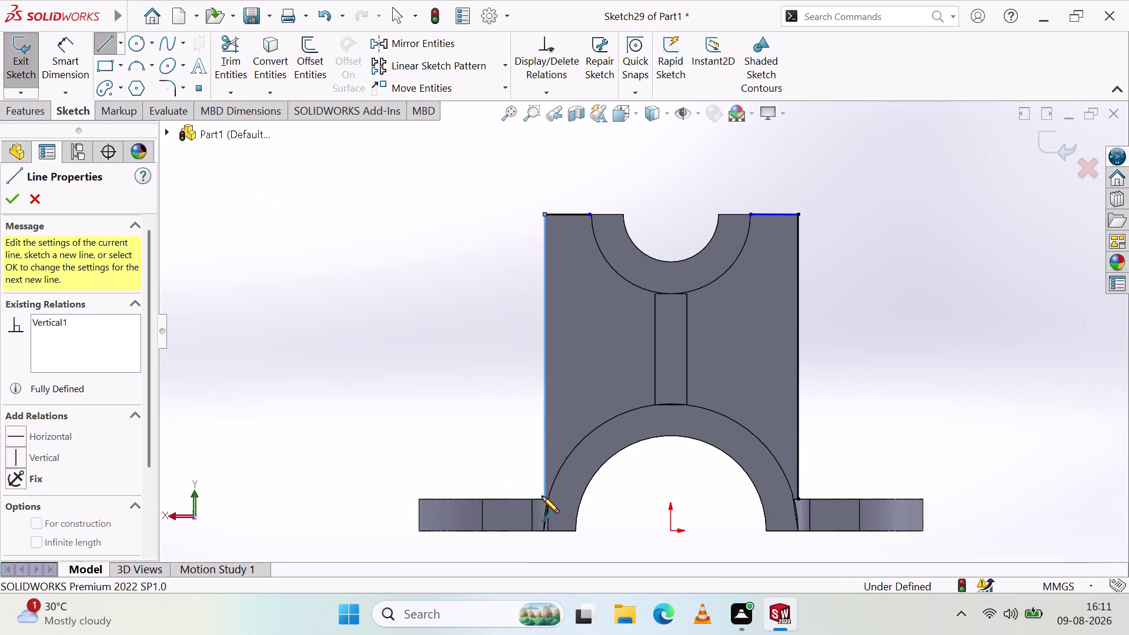
right_click(491, 383)
click(523, 387)
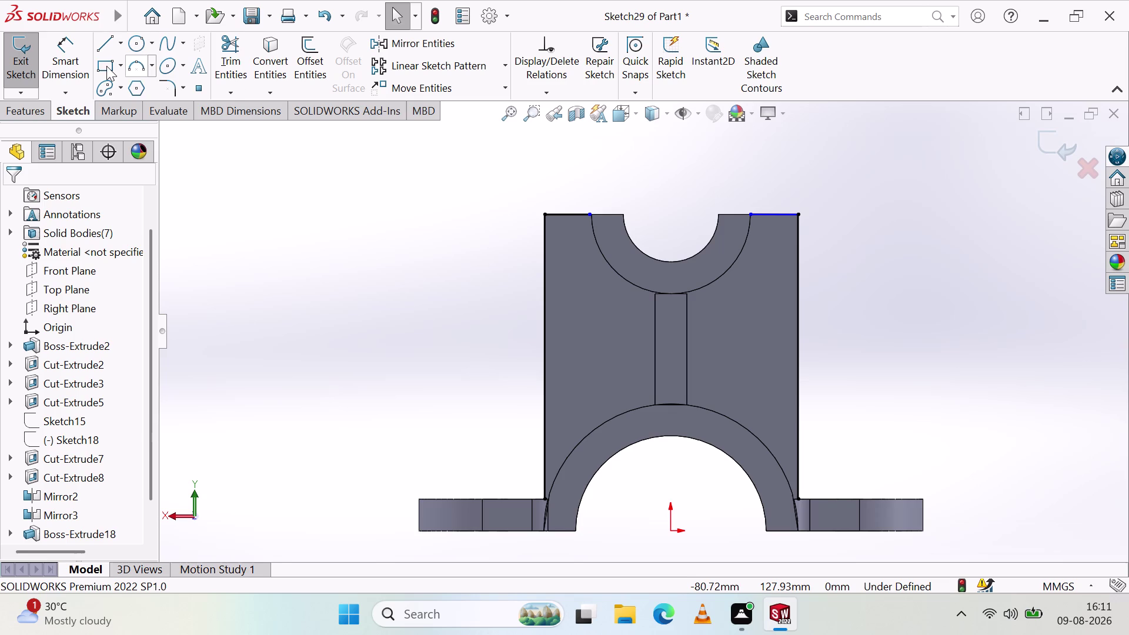
click(142, 64)
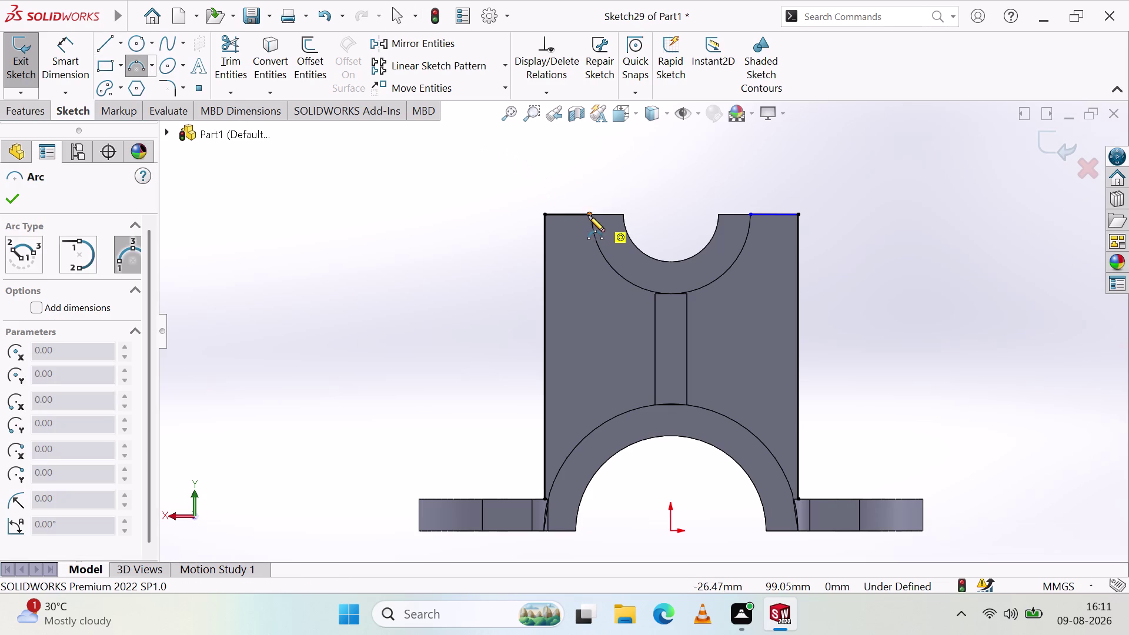
Draw a three-point arc from the ring edge to the rib top, forming a full circle on the notch.
click(589, 212)
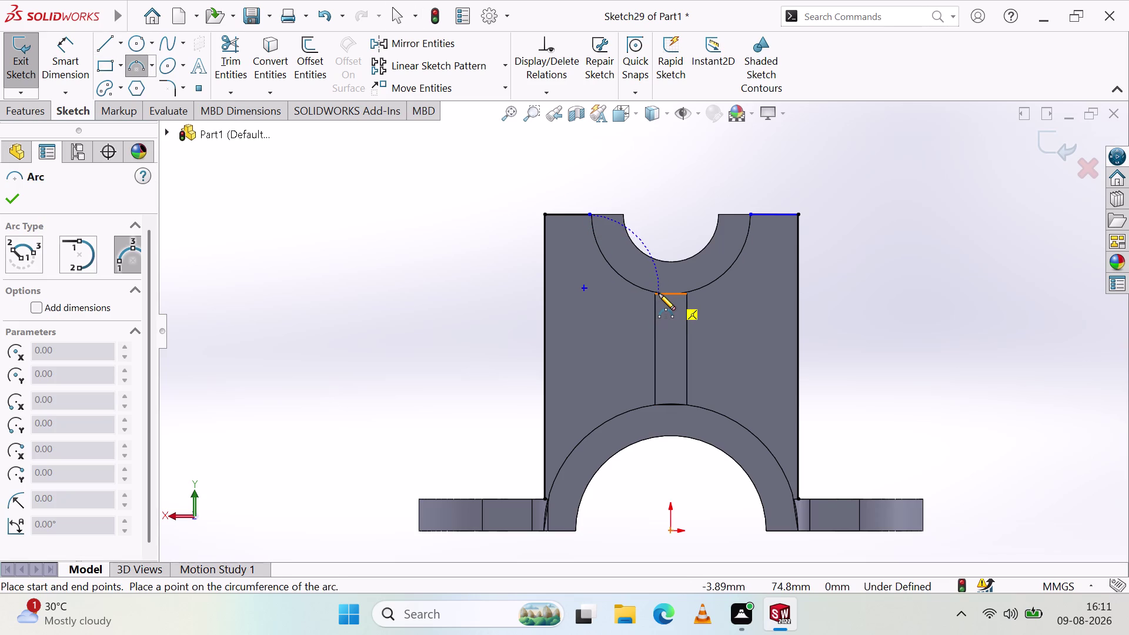
click(657, 292)
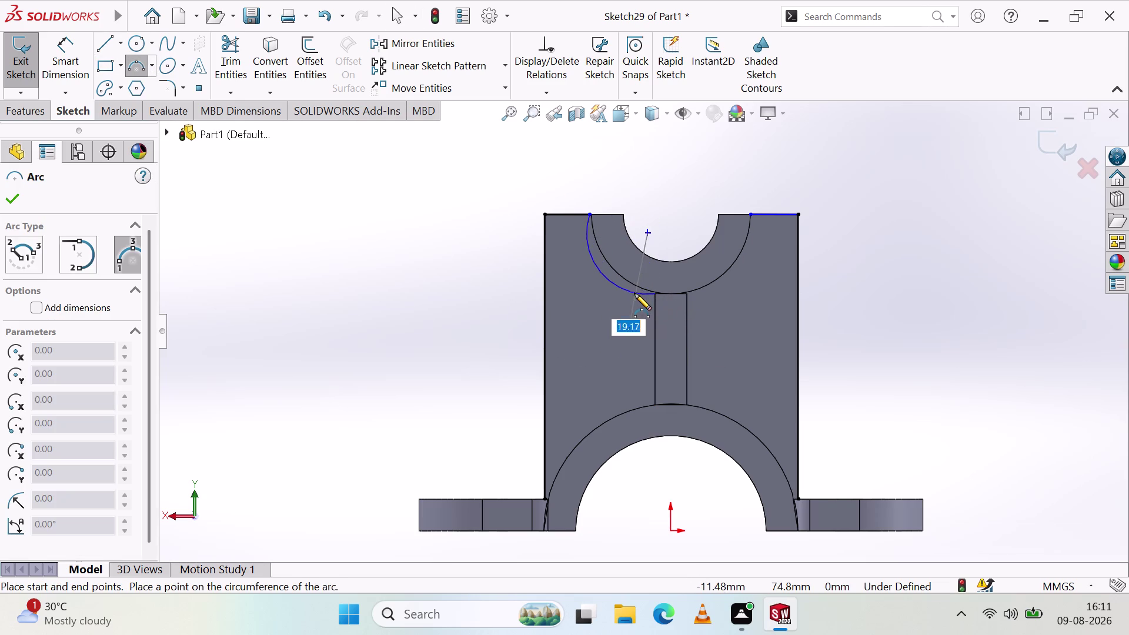
click(636, 283)
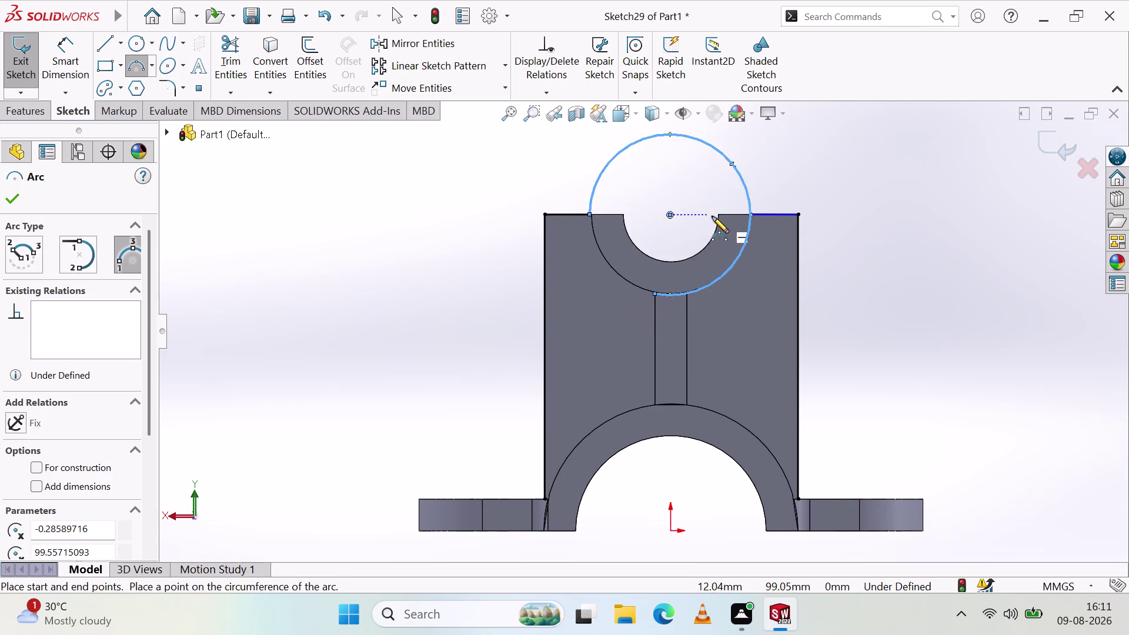
key(Escape)
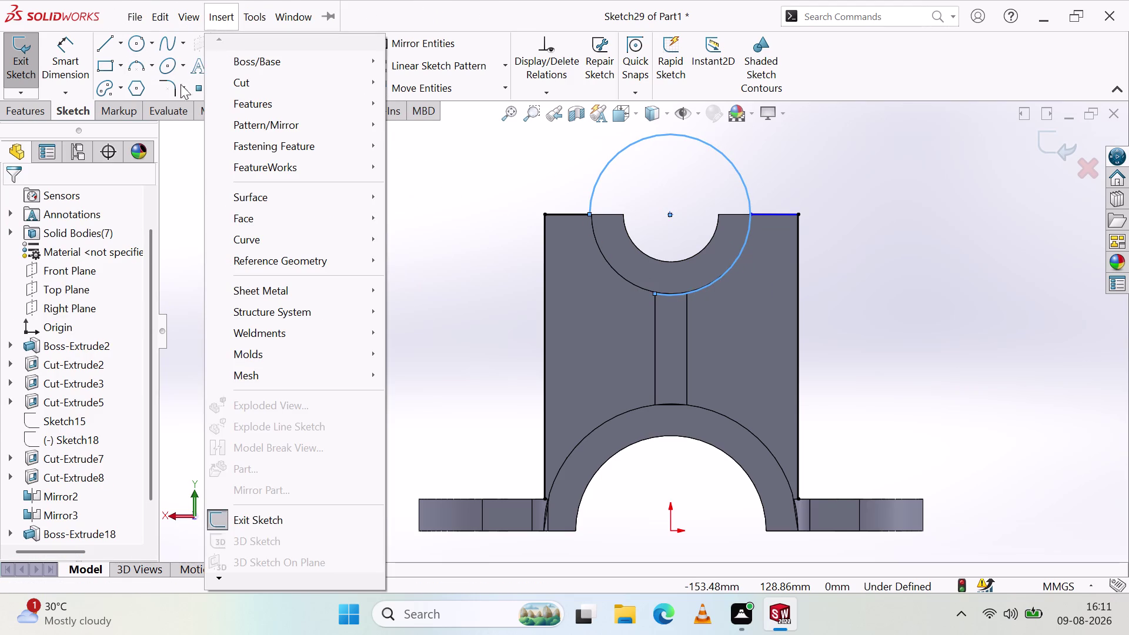
click(199, 194)
Power-trim every piece of the added circle out of Sketch29.
click(230, 42)
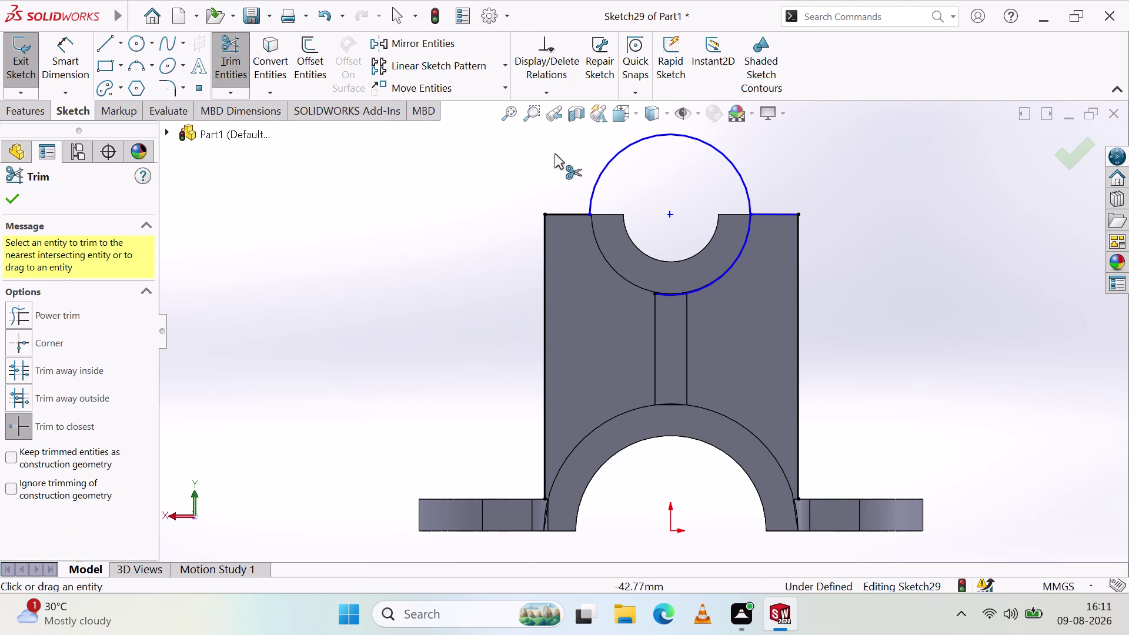
click(598, 172)
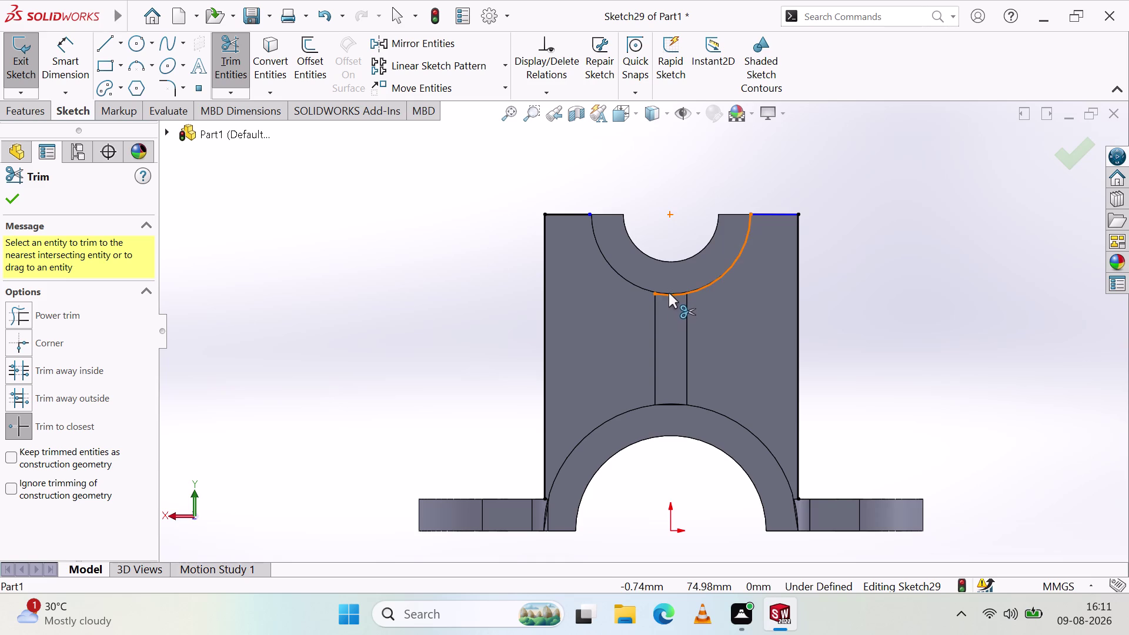
scroll(down, 3)
click(672, 312)
click(665, 319)
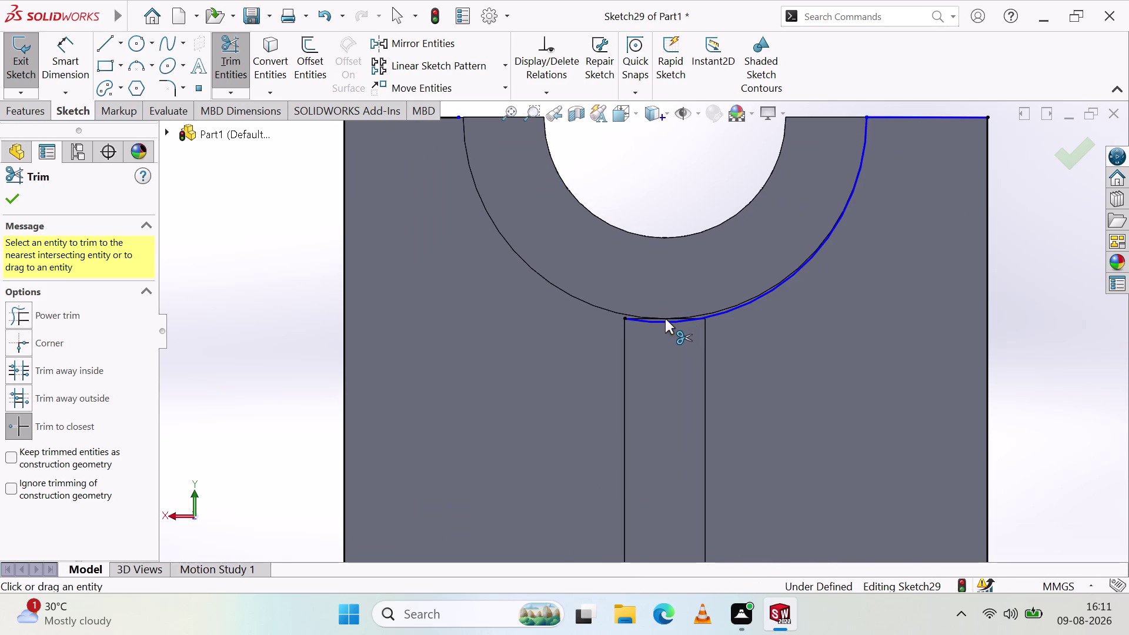
drag(668, 325, 667, 316)
click(667, 315)
click(666, 322)
click(664, 315)
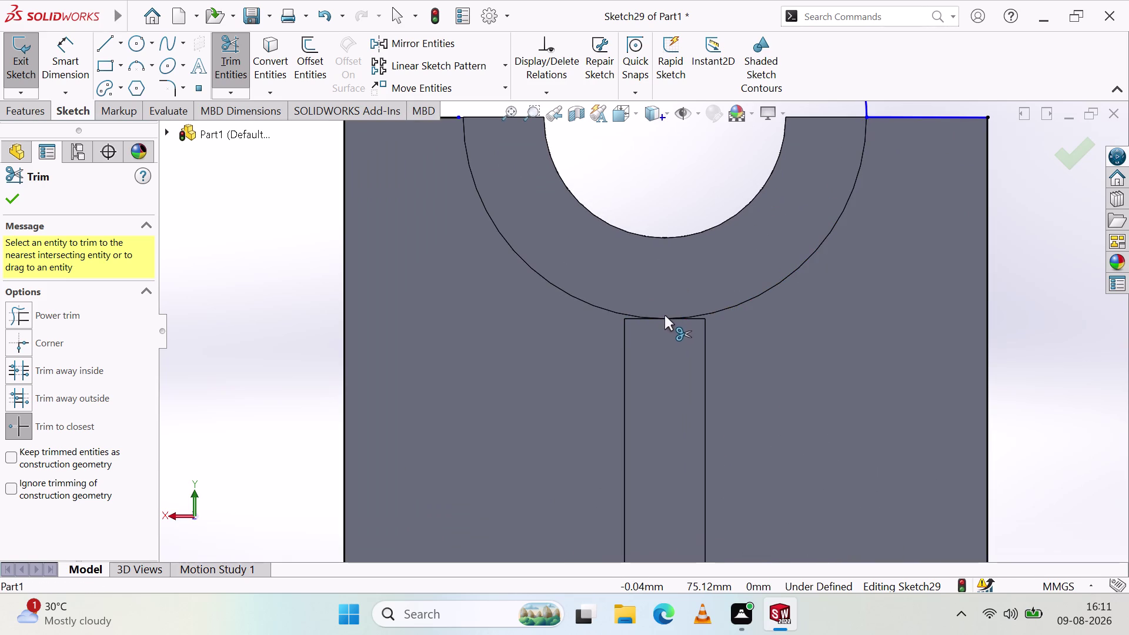
scroll(up, 3)
click(729, 224)
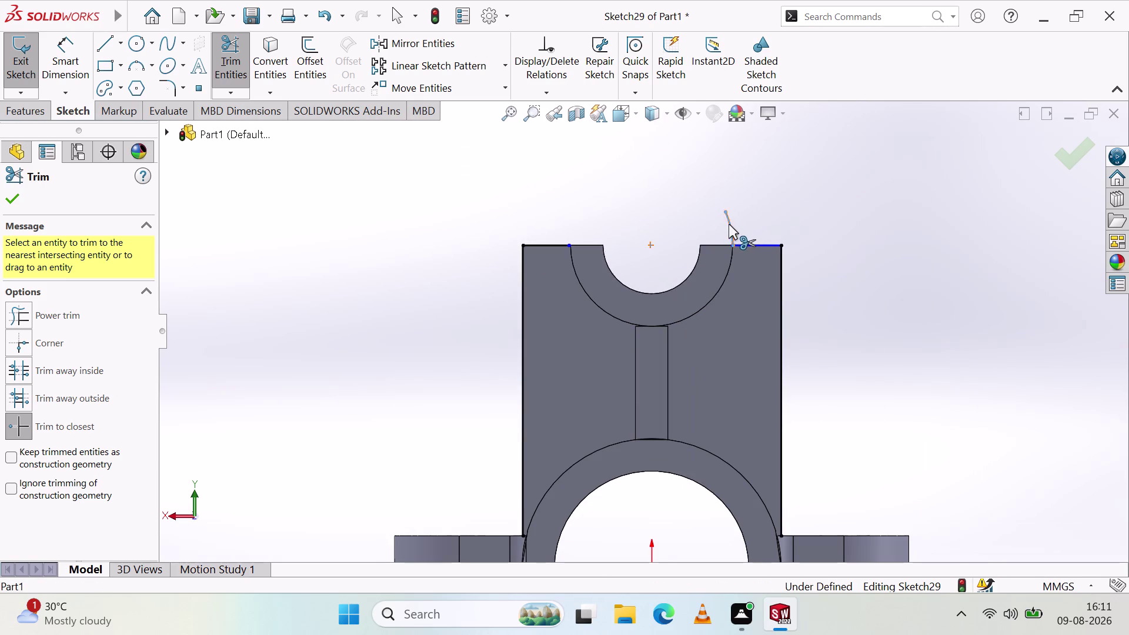
click(143, 65)
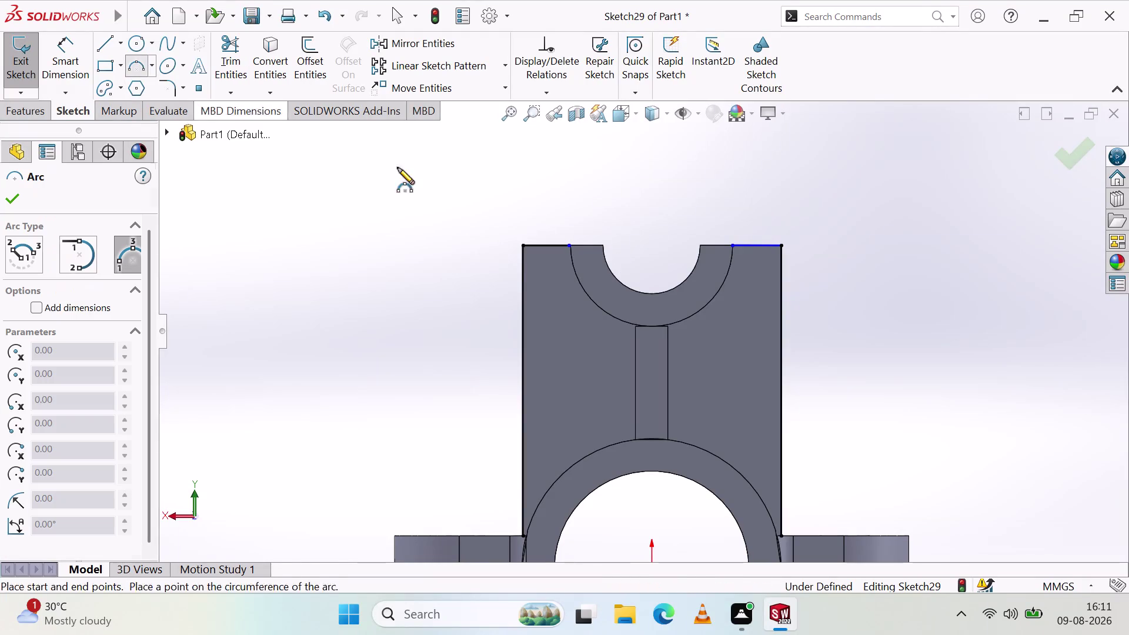
Trace the upper ring's right edge with a three-point arc, redrawing it once.
click(668, 328)
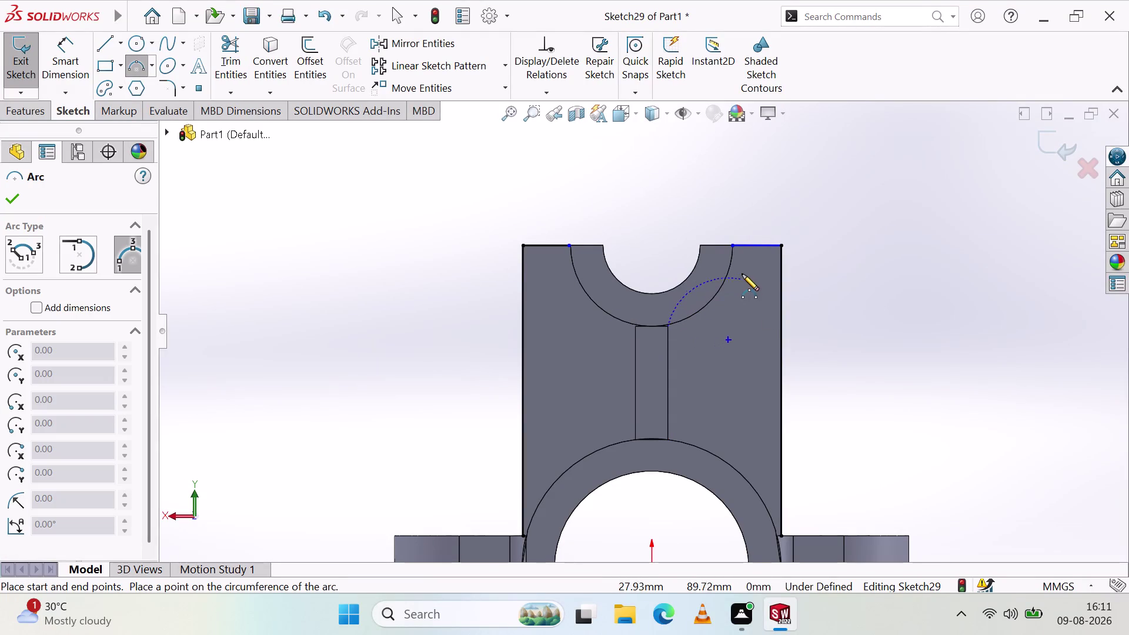
click(731, 244)
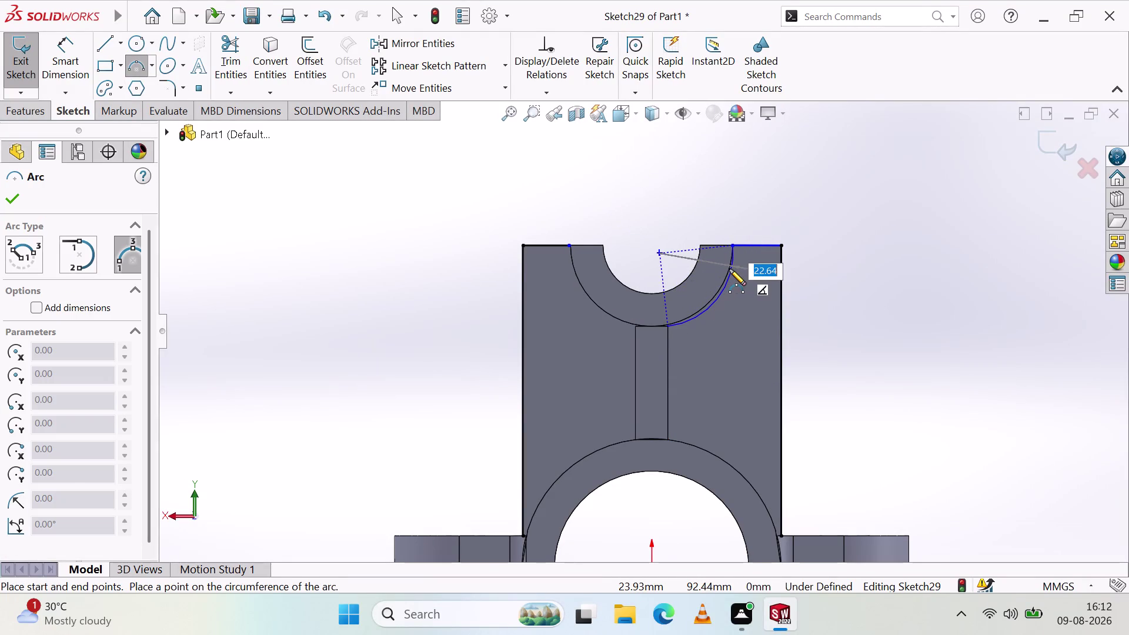
click(729, 268)
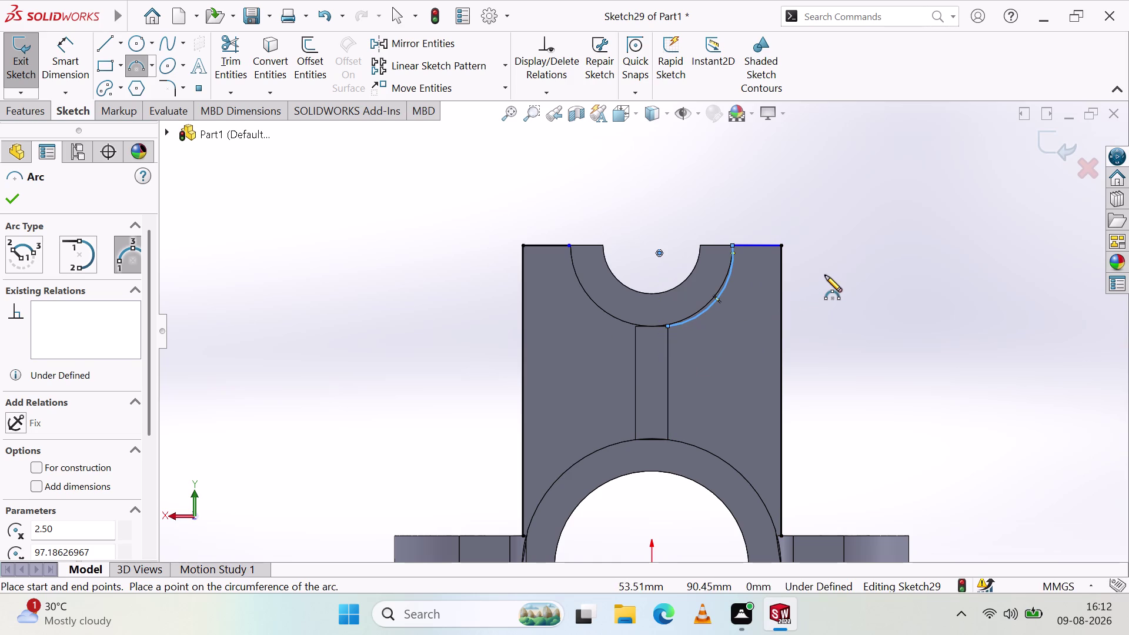
key(ctrl+z)
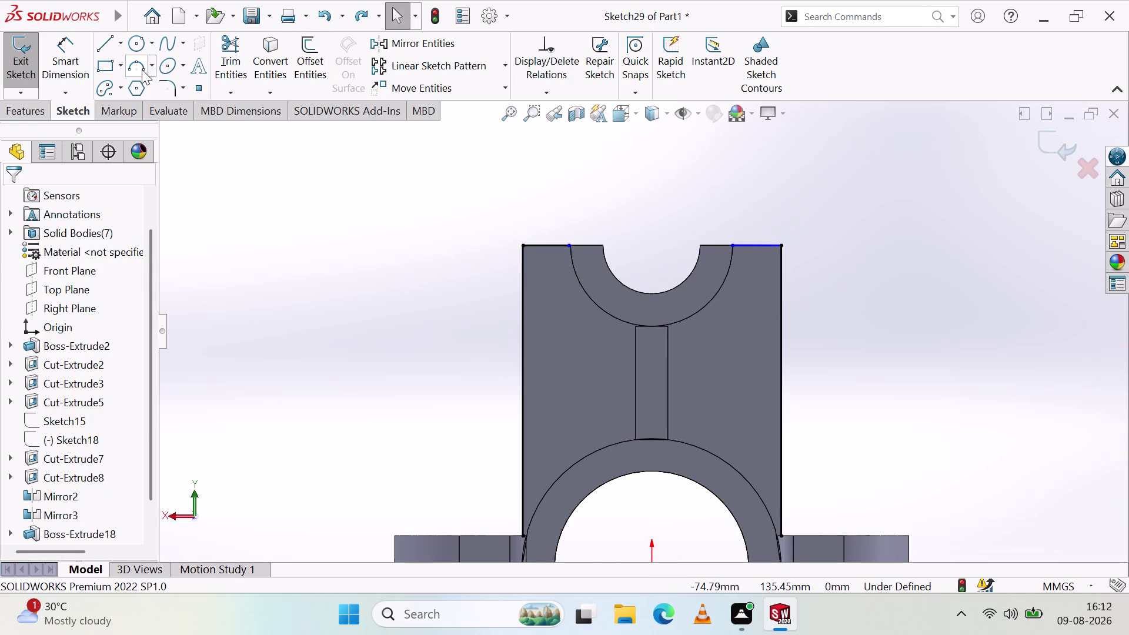
click(141, 70)
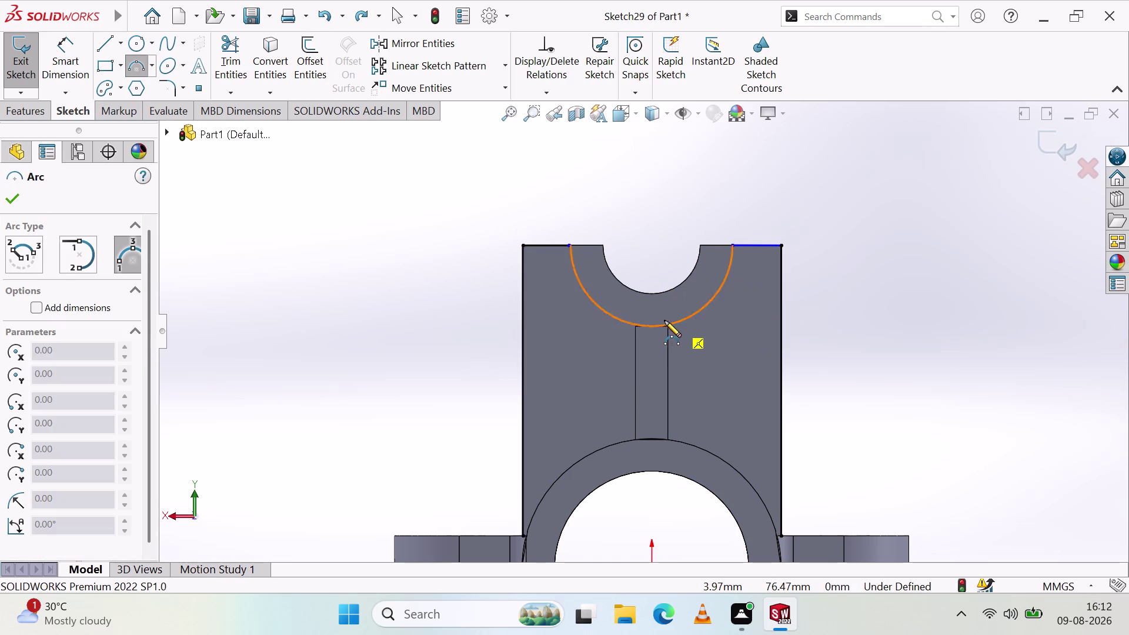
click(664, 324)
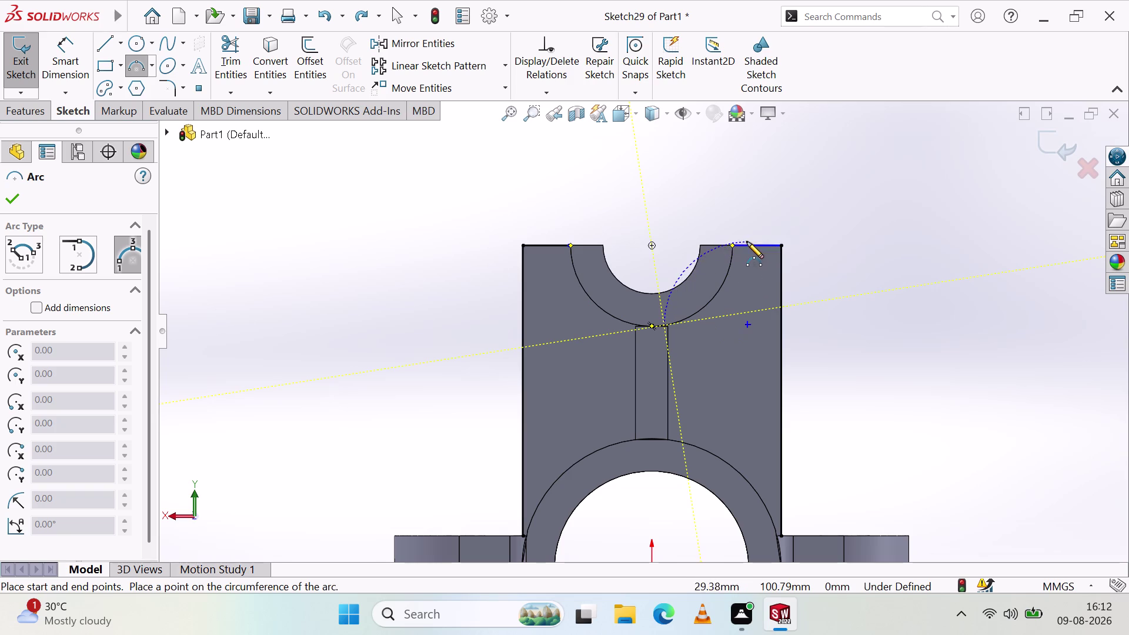
click(731, 243)
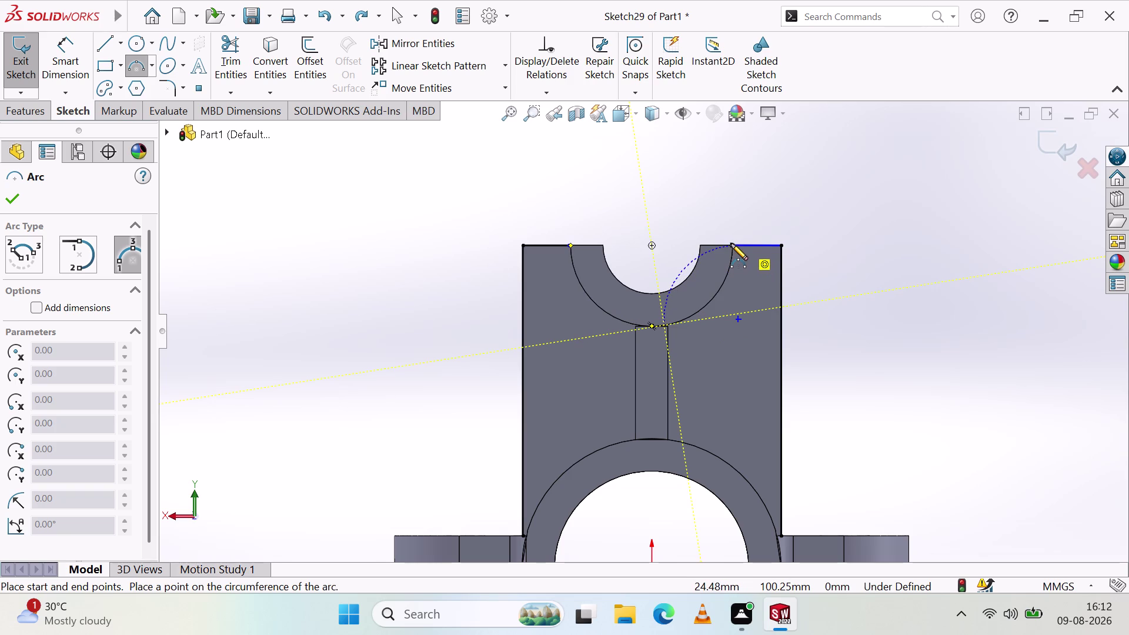
click(726, 277)
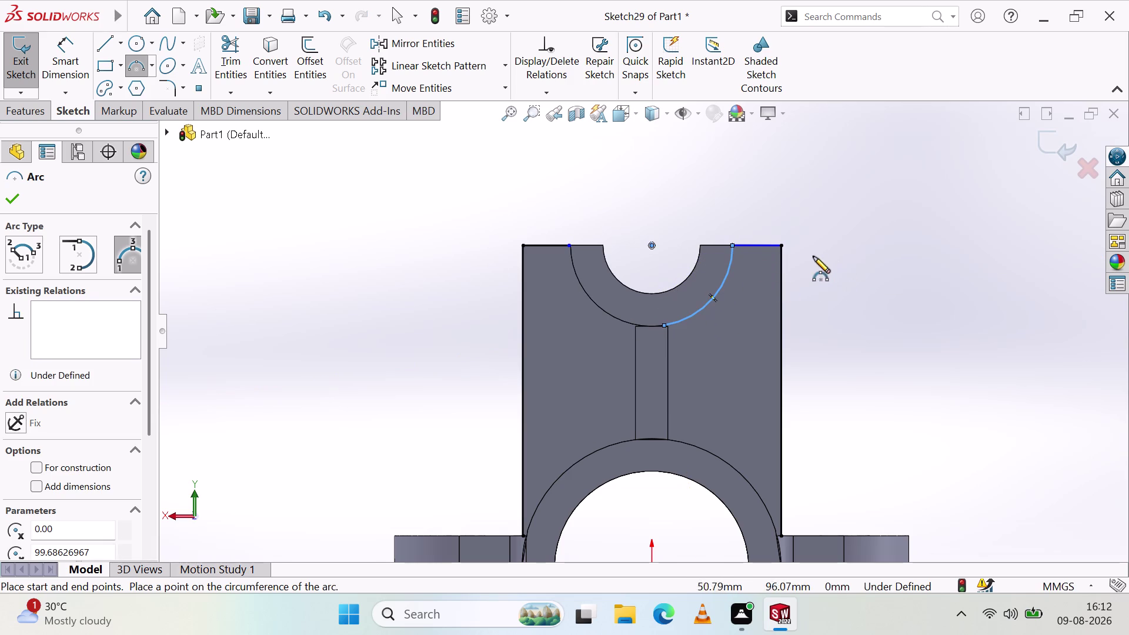
click(780, 537)
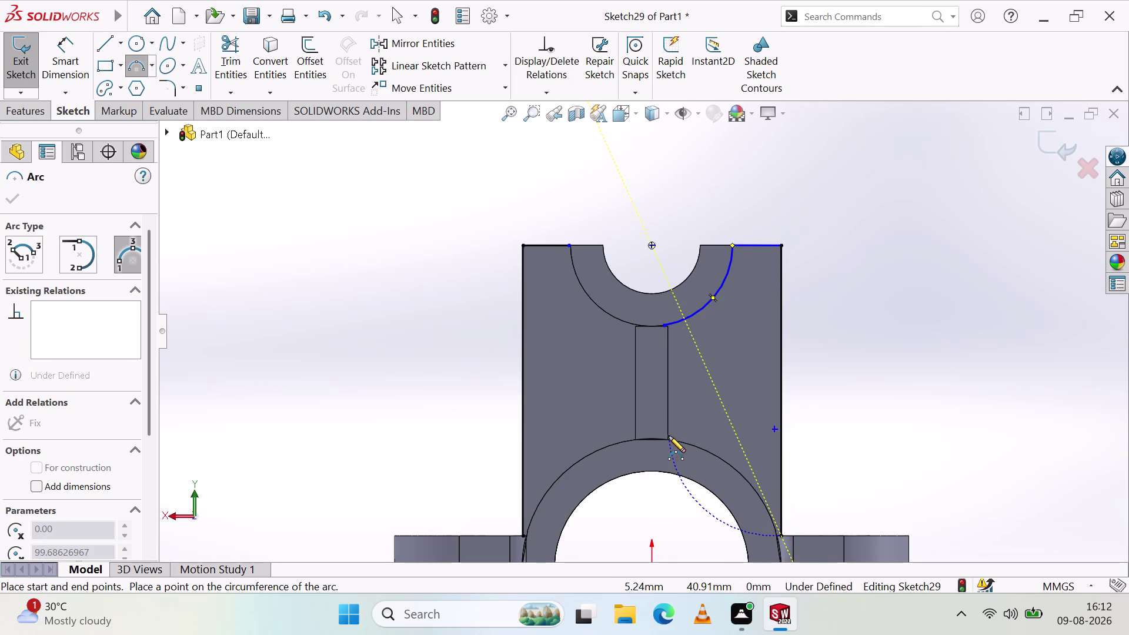
Trace the lower ring's right and left edges with arcs.
click(673, 444)
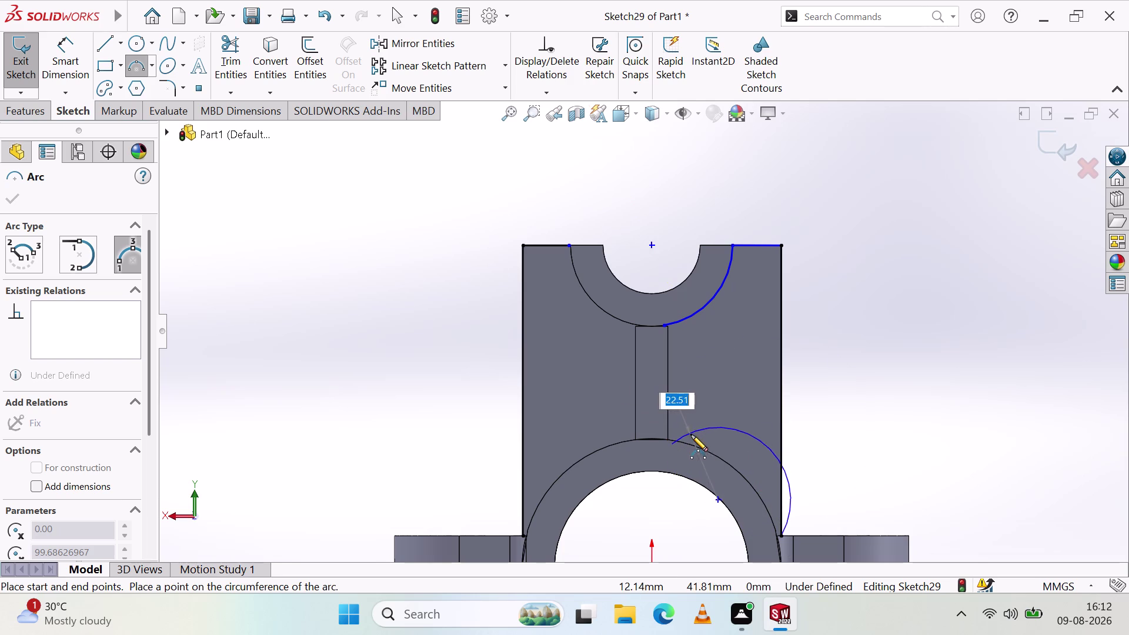
click(720, 460)
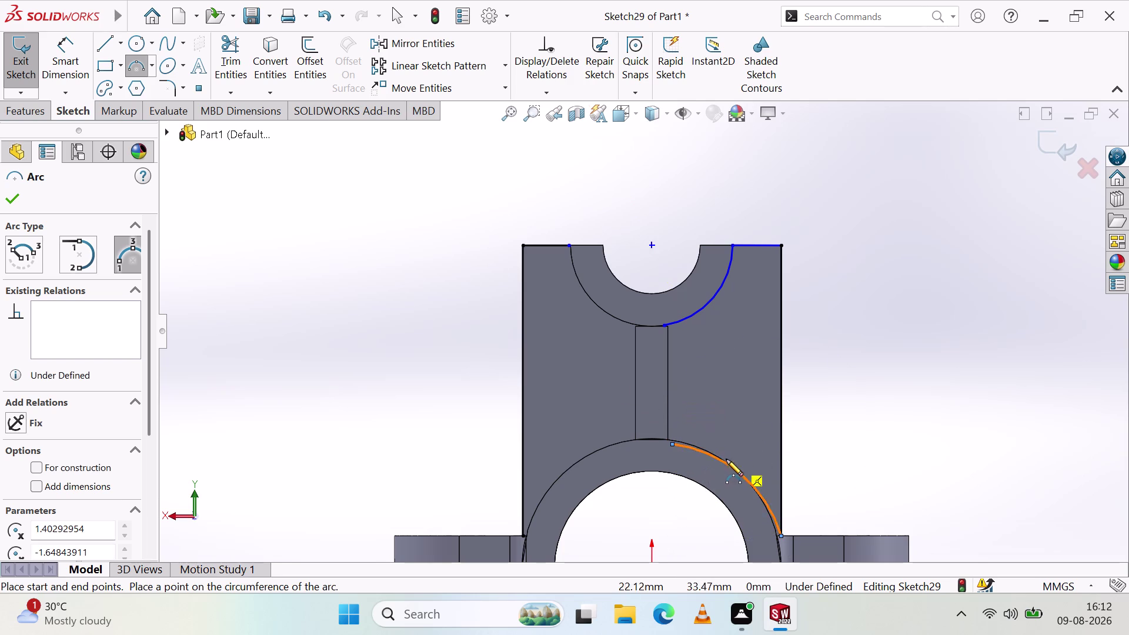
click(526, 535)
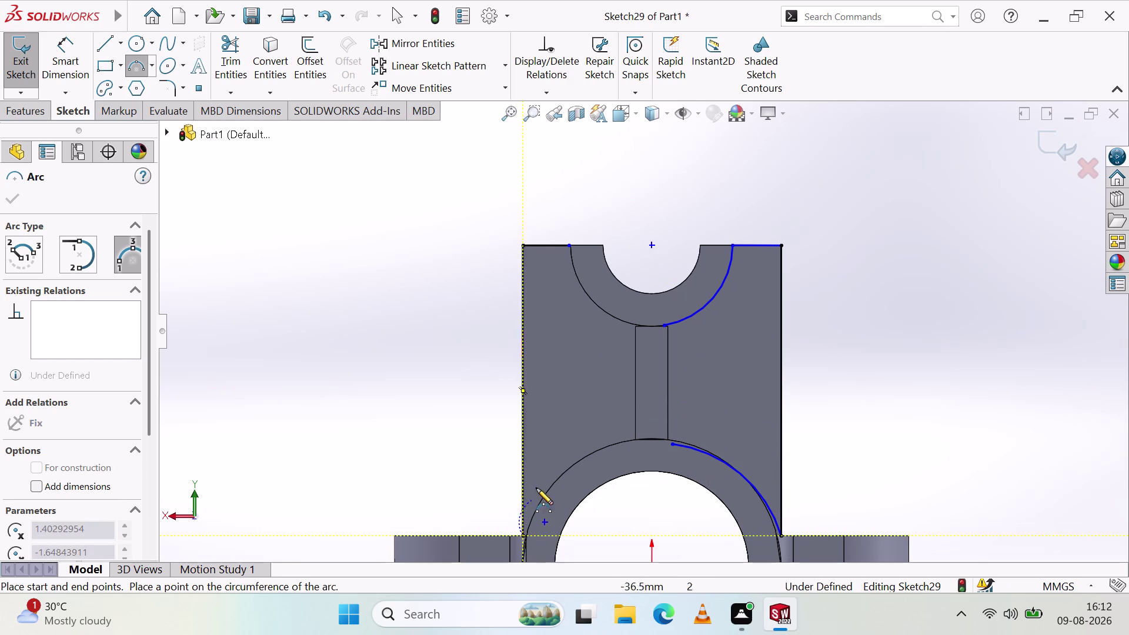
click(636, 440)
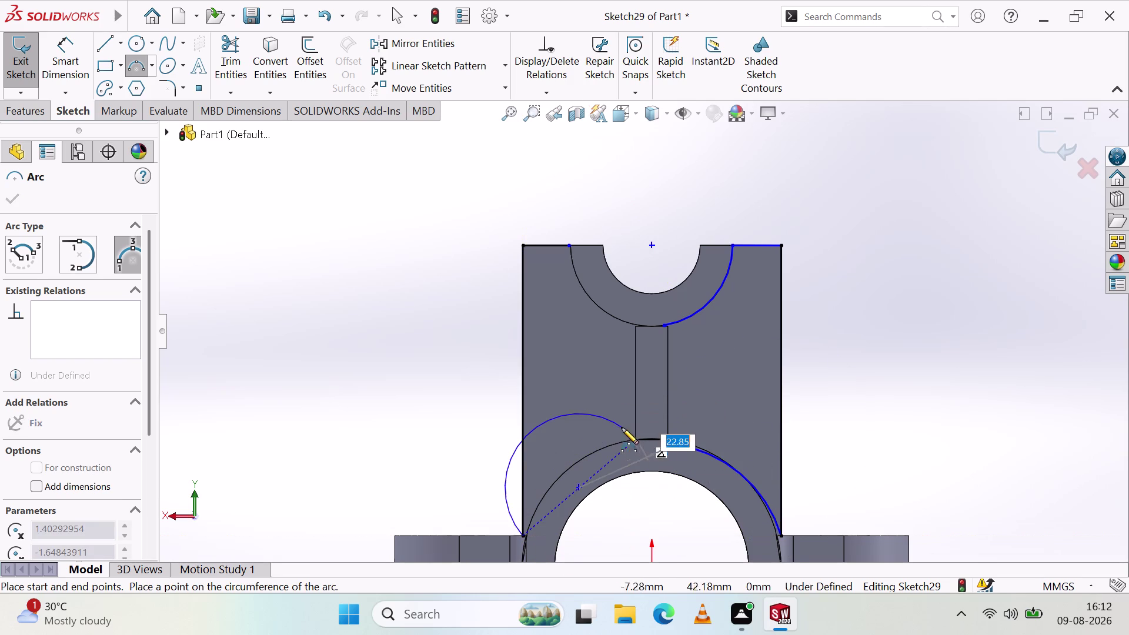
click(594, 452)
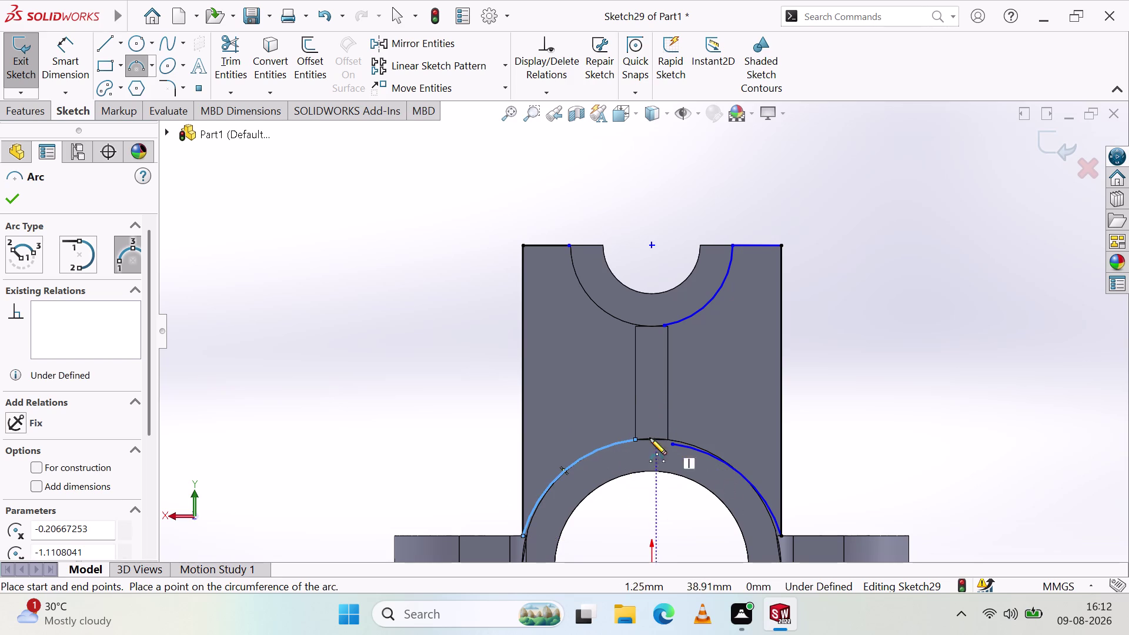
click(112, 40)
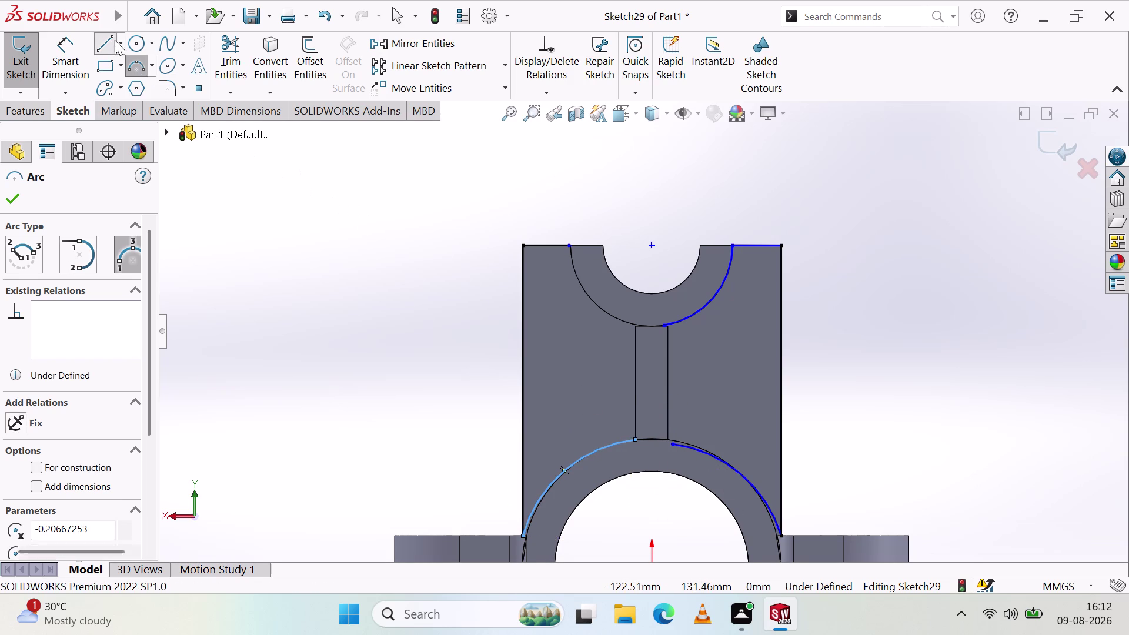
Draw straight lines along the central rib, including its right side.
click(632, 439)
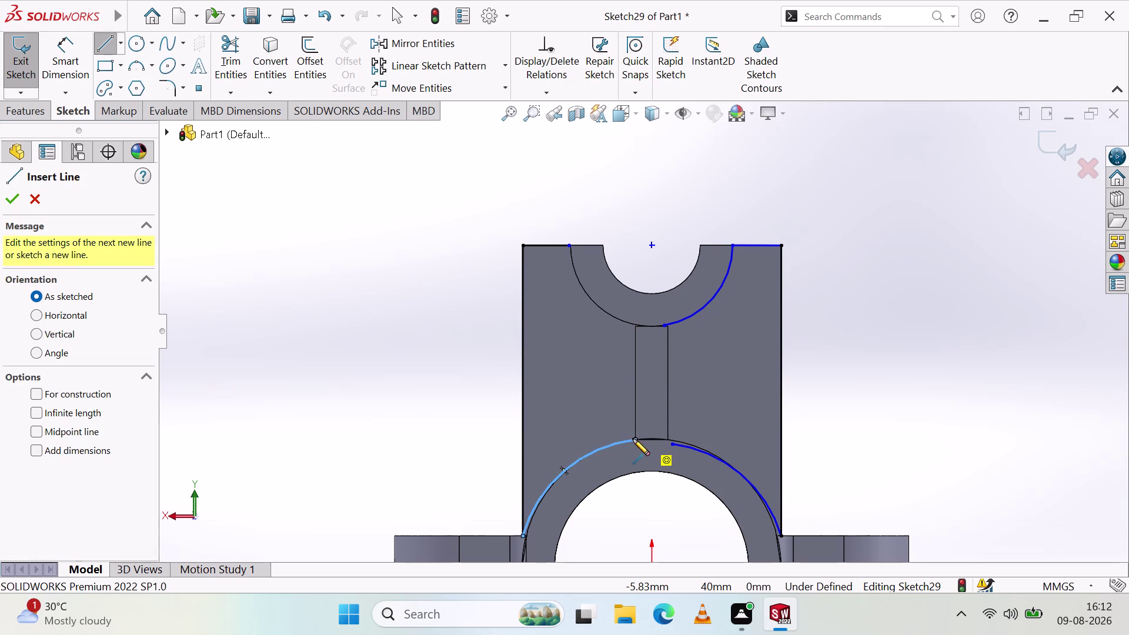
click(637, 324)
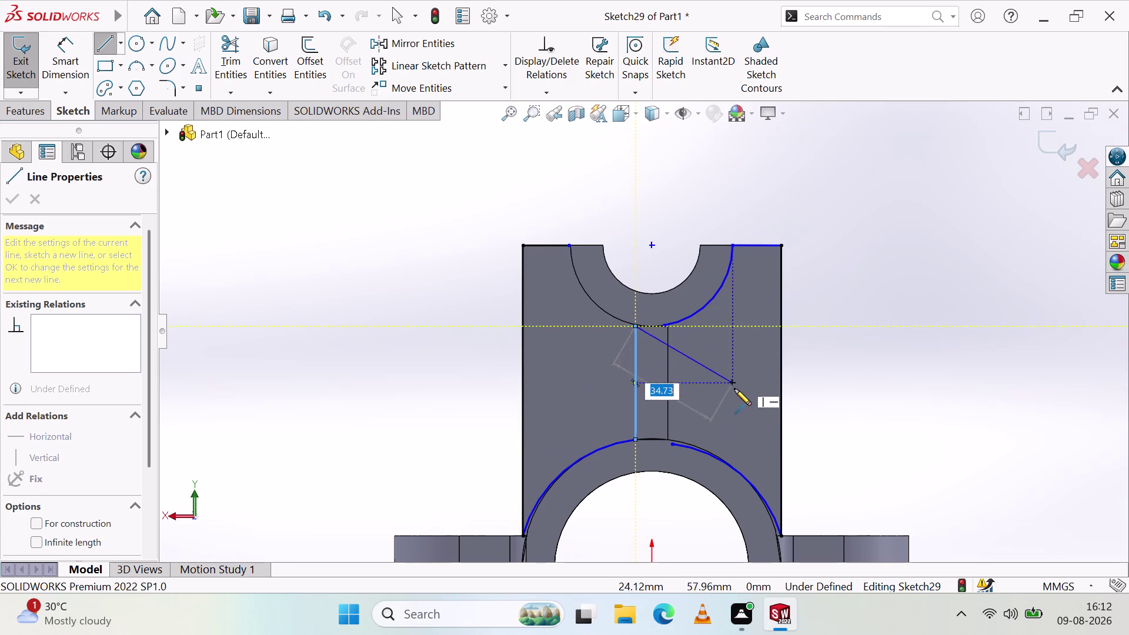
right_click(715, 391)
click(739, 397)
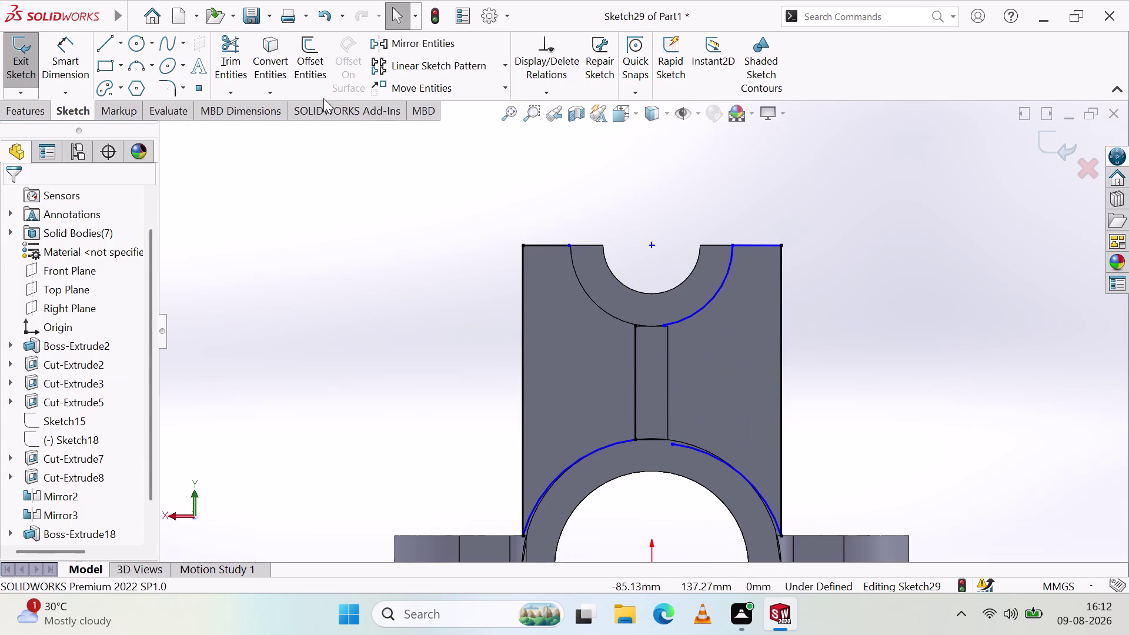
click(112, 48)
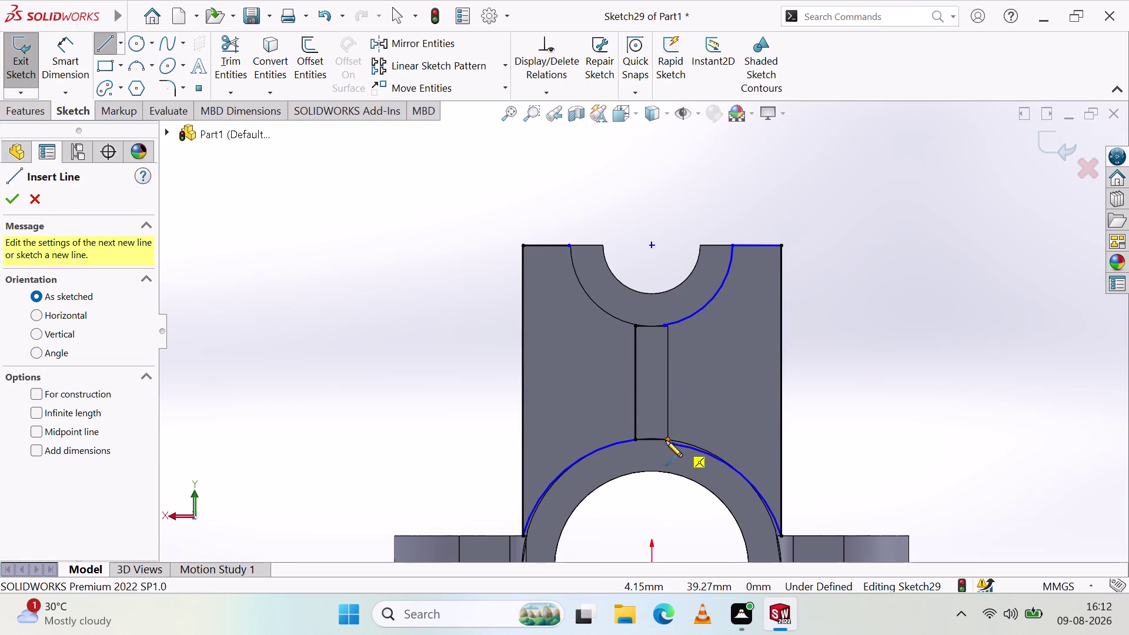
click(665, 440)
click(666, 328)
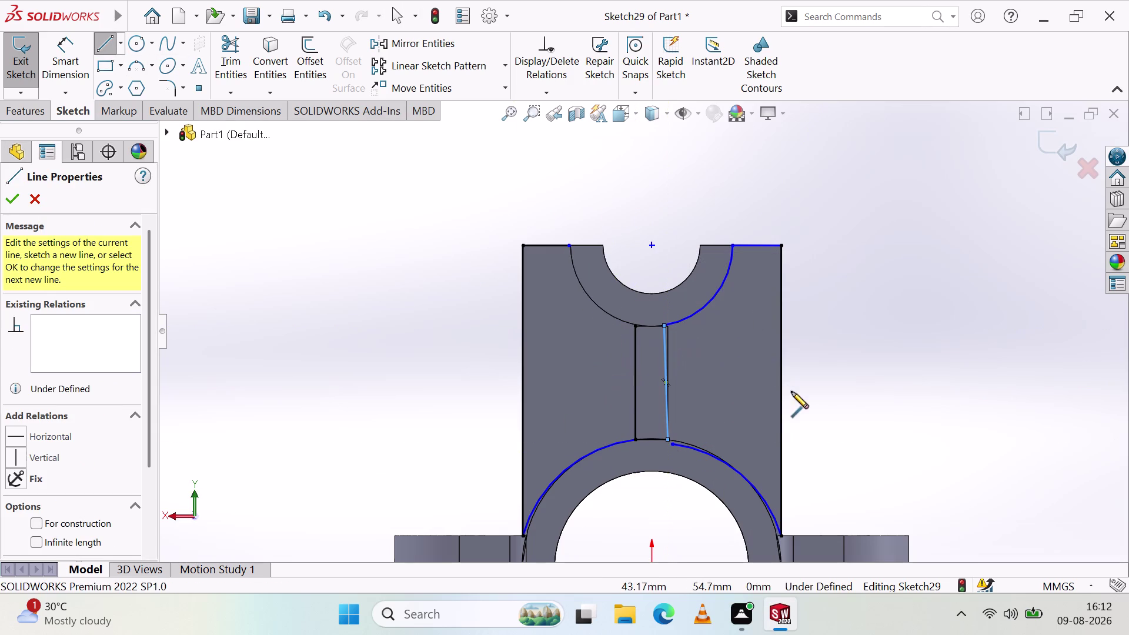
right_click(851, 396)
click(885, 403)
scroll(down, 3)
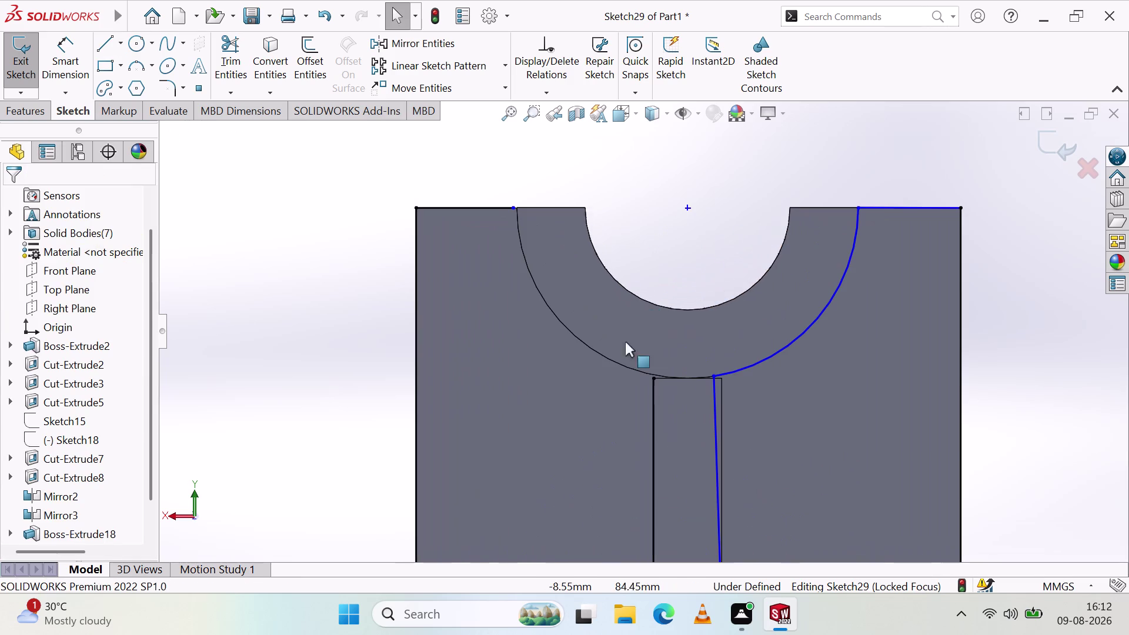
Trace the upper ring's left edge with an arc from the rib corner to the plate's top edge.
click(140, 66)
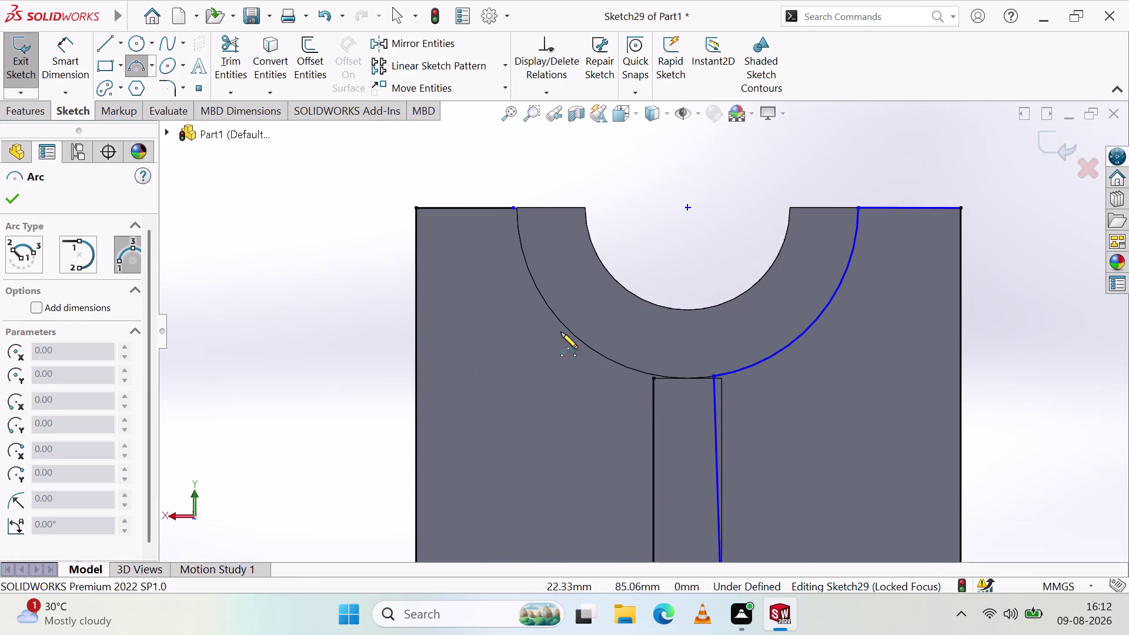
click(655, 377)
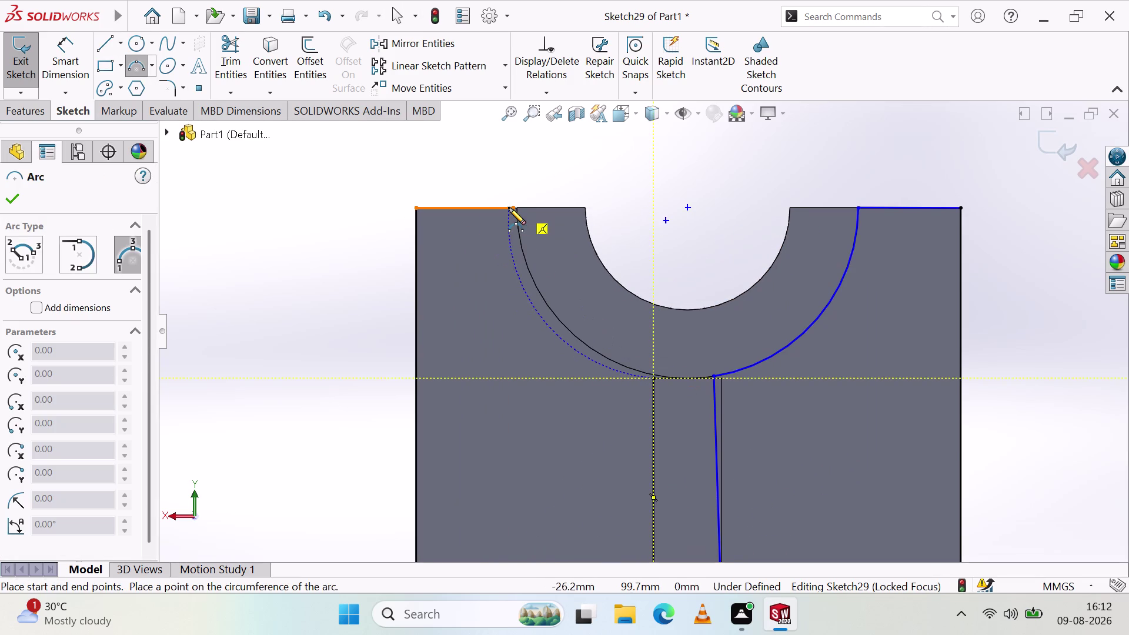
click(512, 207)
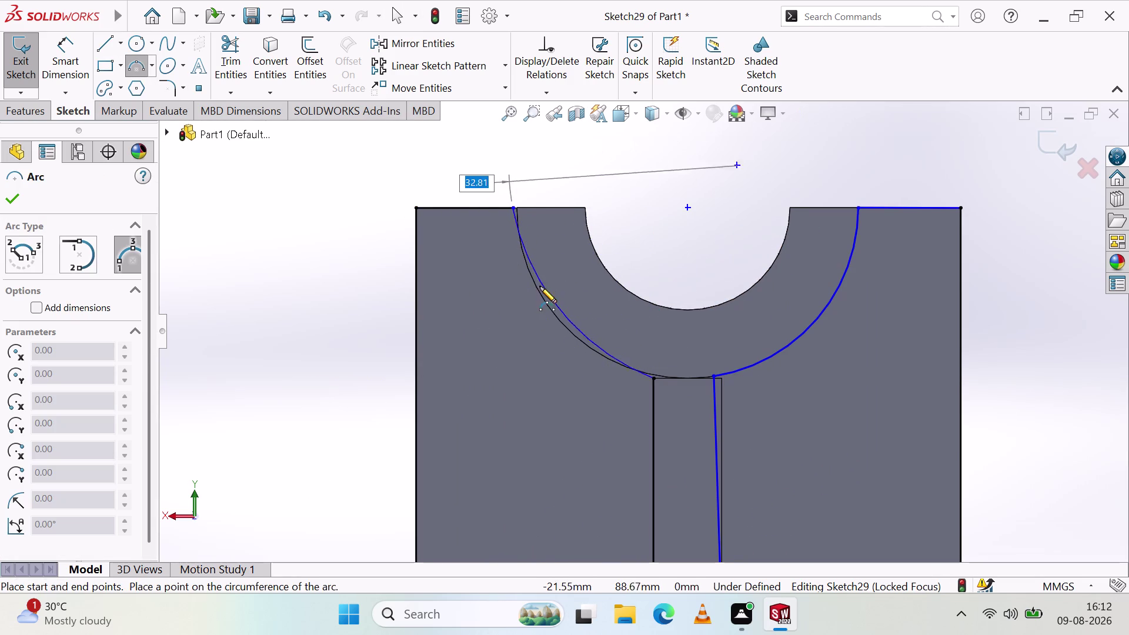
click(539, 290)
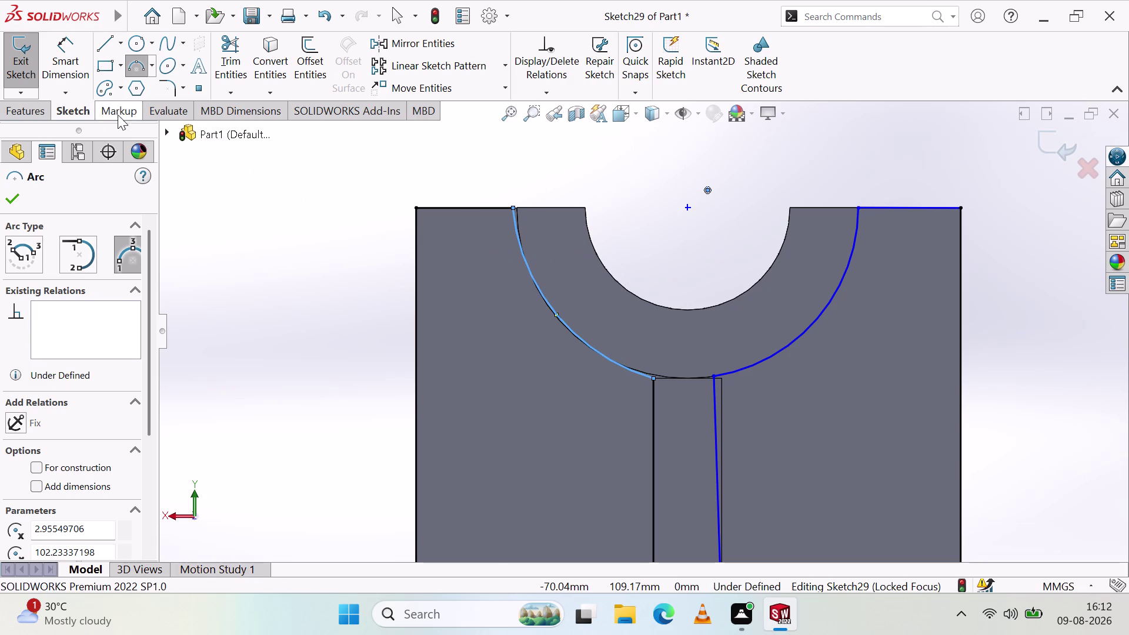
click(14, 198)
click(35, 104)
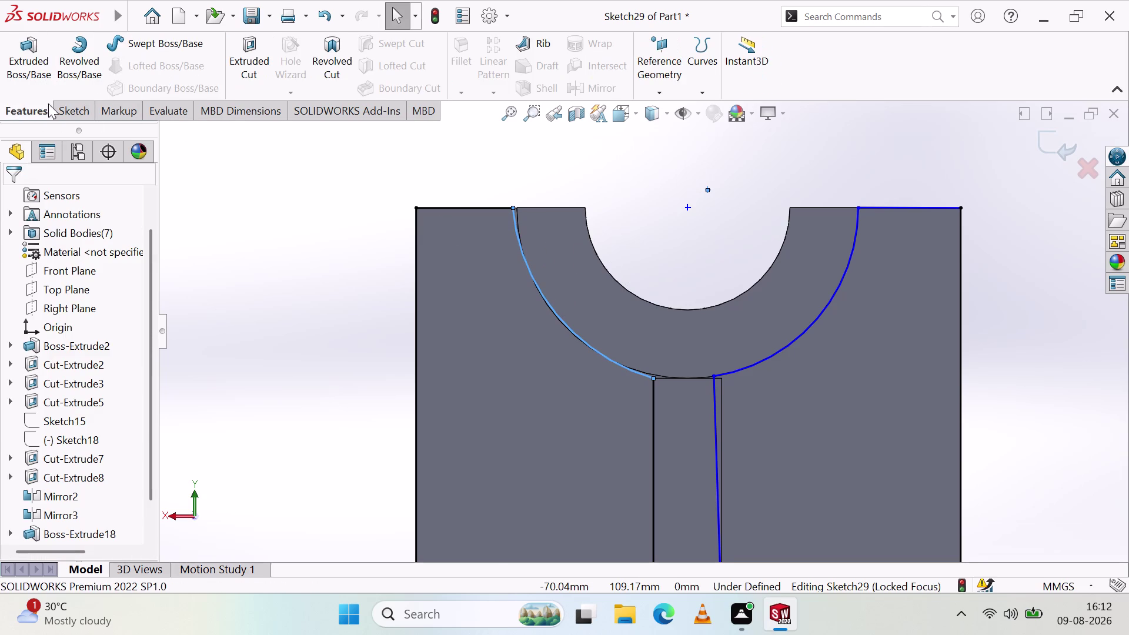
click(241, 56)
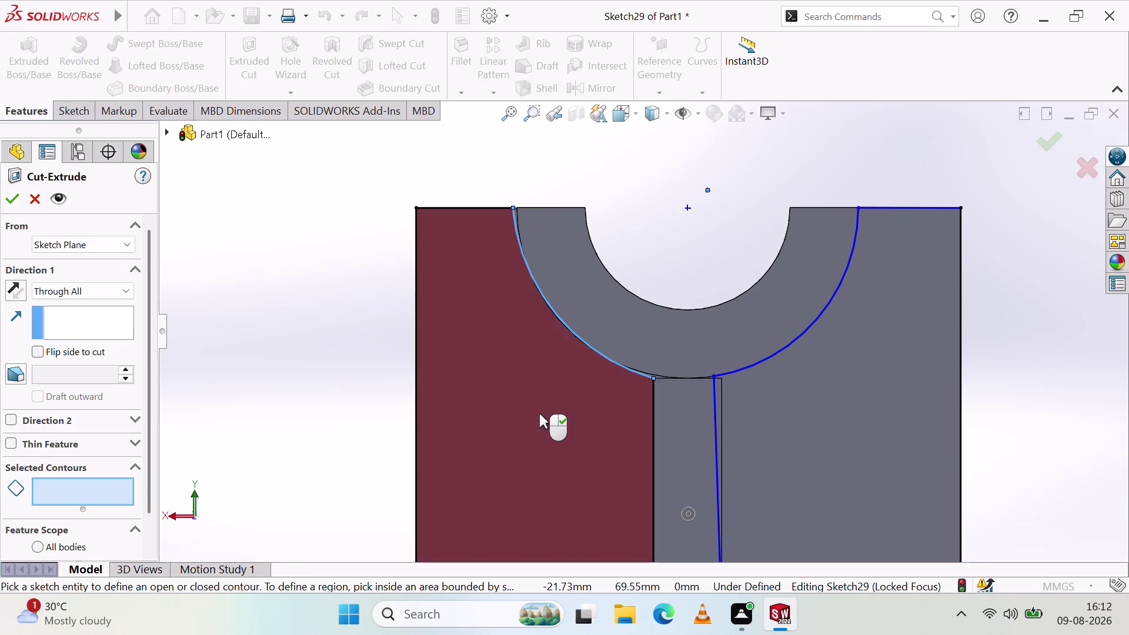
Select the left and right plate regions and apply a Through All extruded cut.
scroll(up, 3)
click(560, 398)
click(729, 437)
scroll(up, 3)
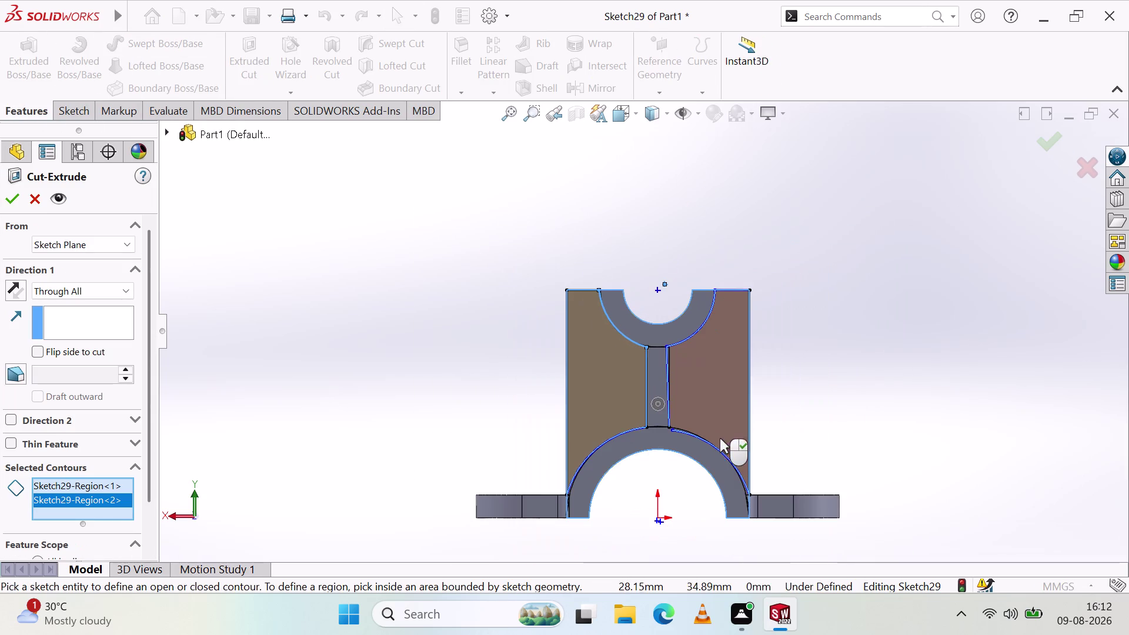
click(12, 187)
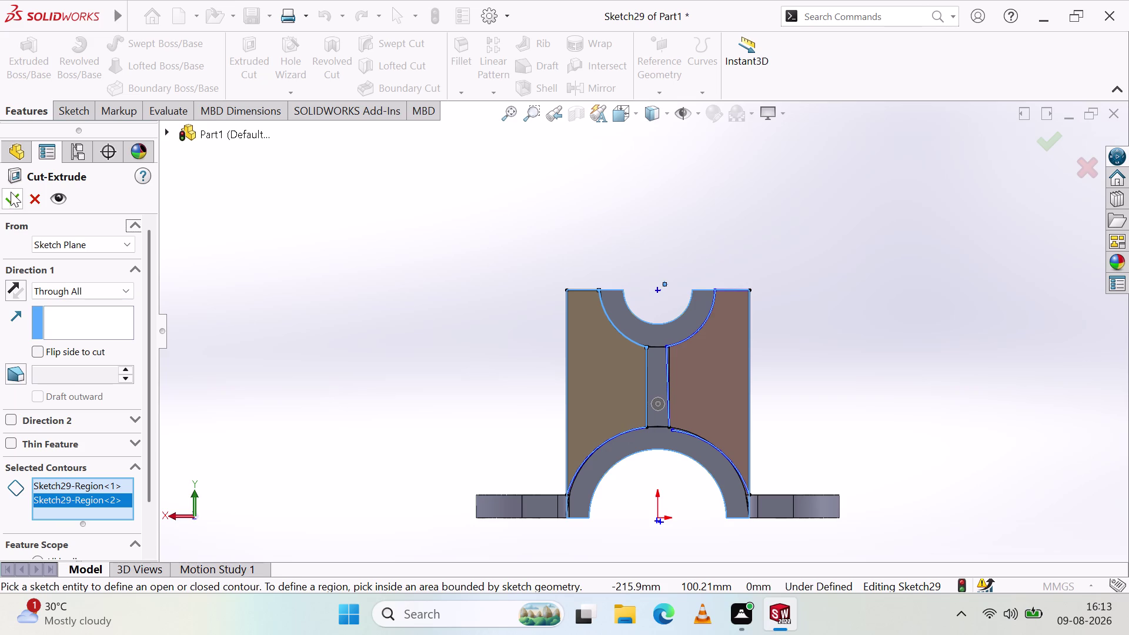
click(5, 206)
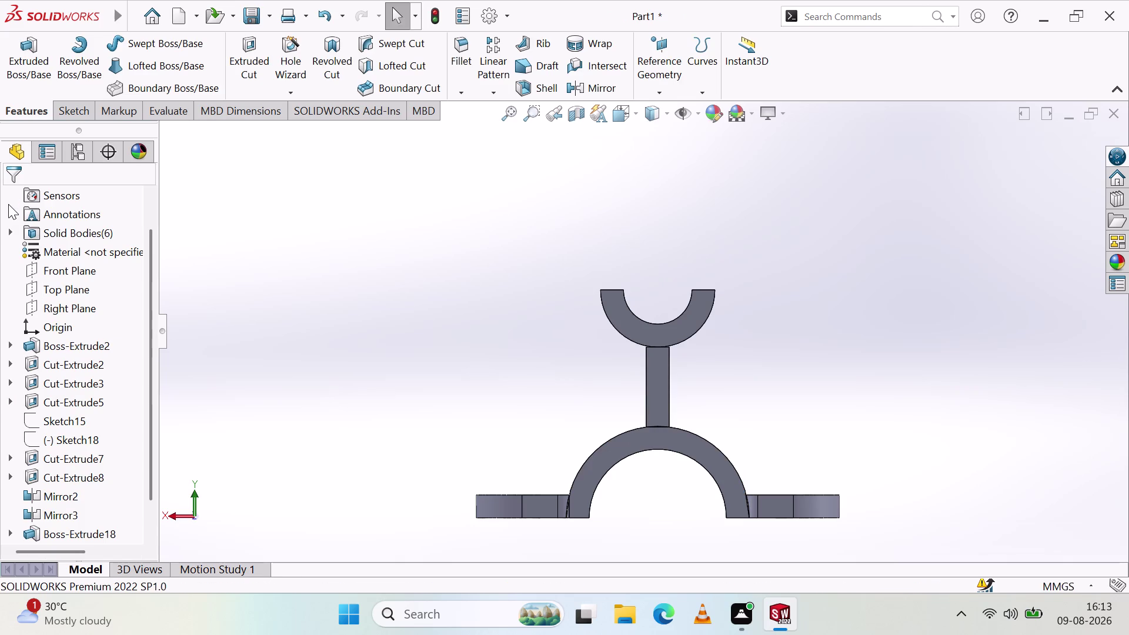
Inspect the cut by orbiting and in Top and Front views, then undo it.
middle_drag(698, 355, 691, 357)
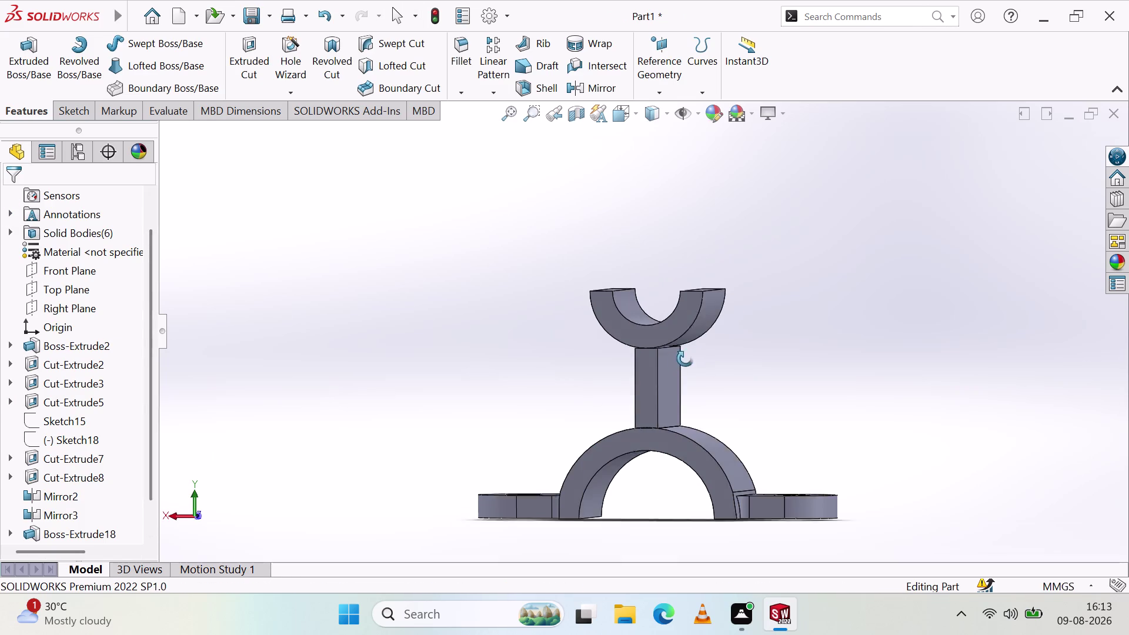
middle_drag(690, 357, 774, 437)
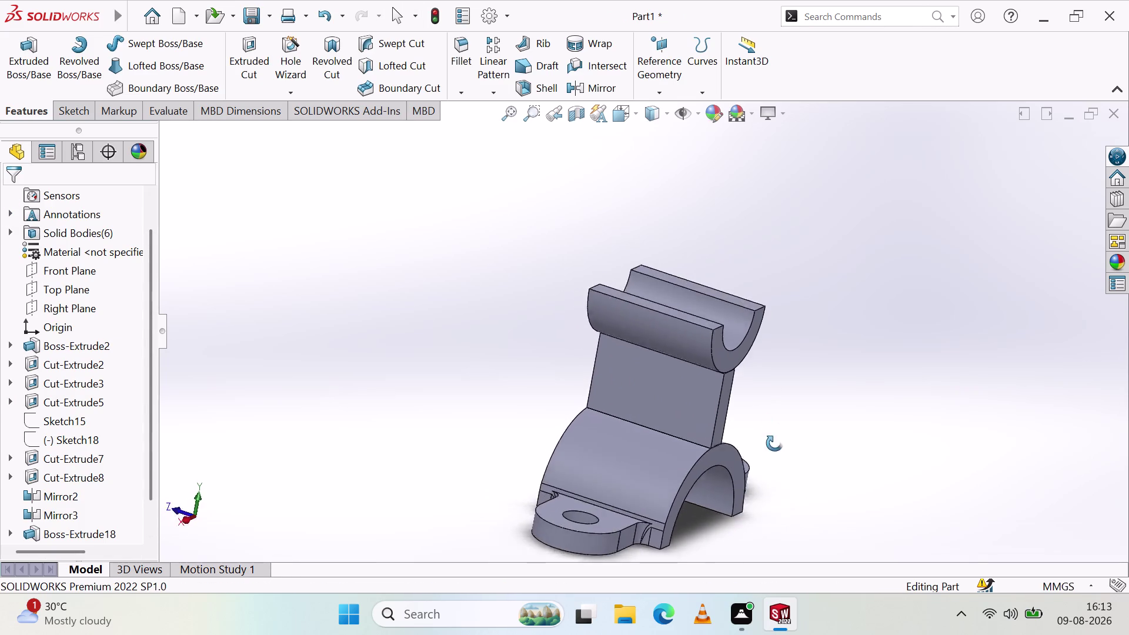
middle_drag(774, 437, 519, 408)
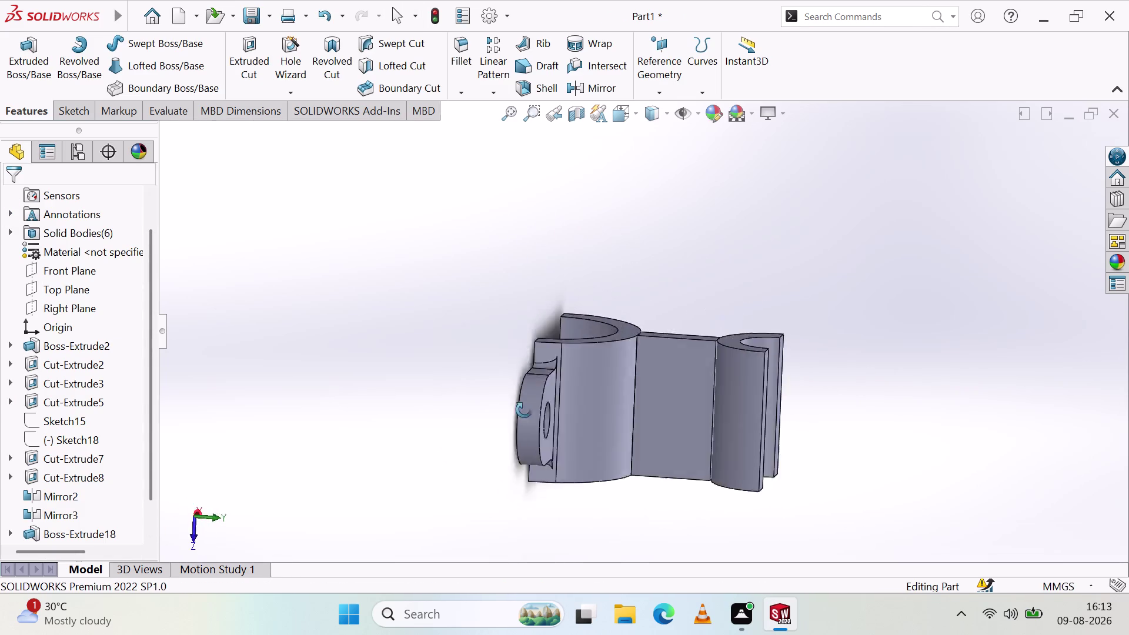
middle_drag(519, 407, 547, 409)
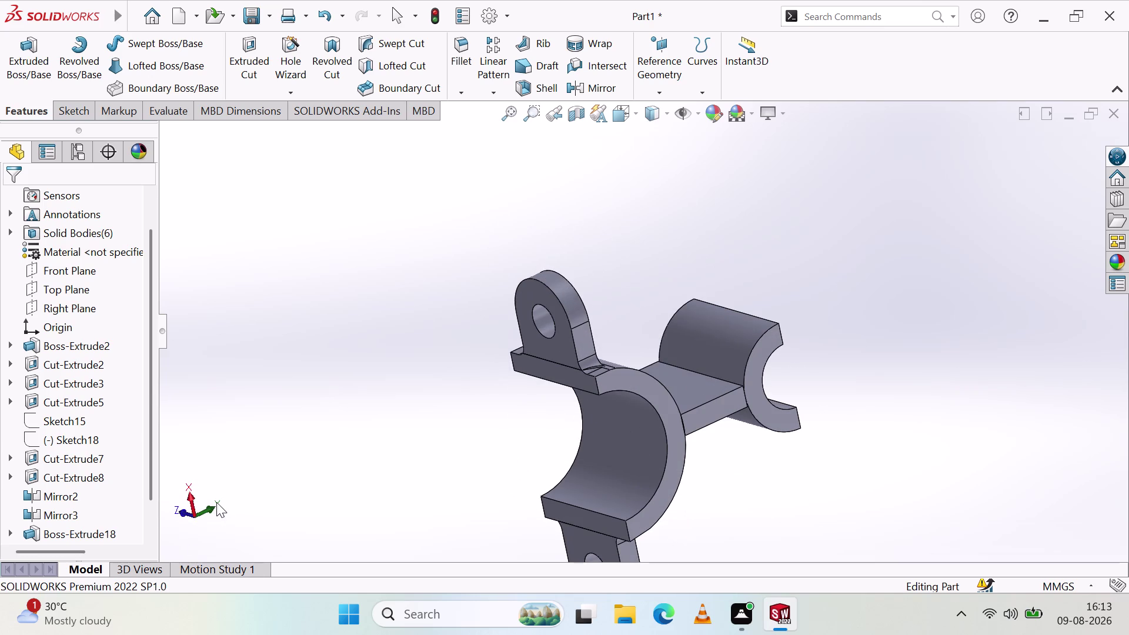
click(212, 504)
click(210, 517)
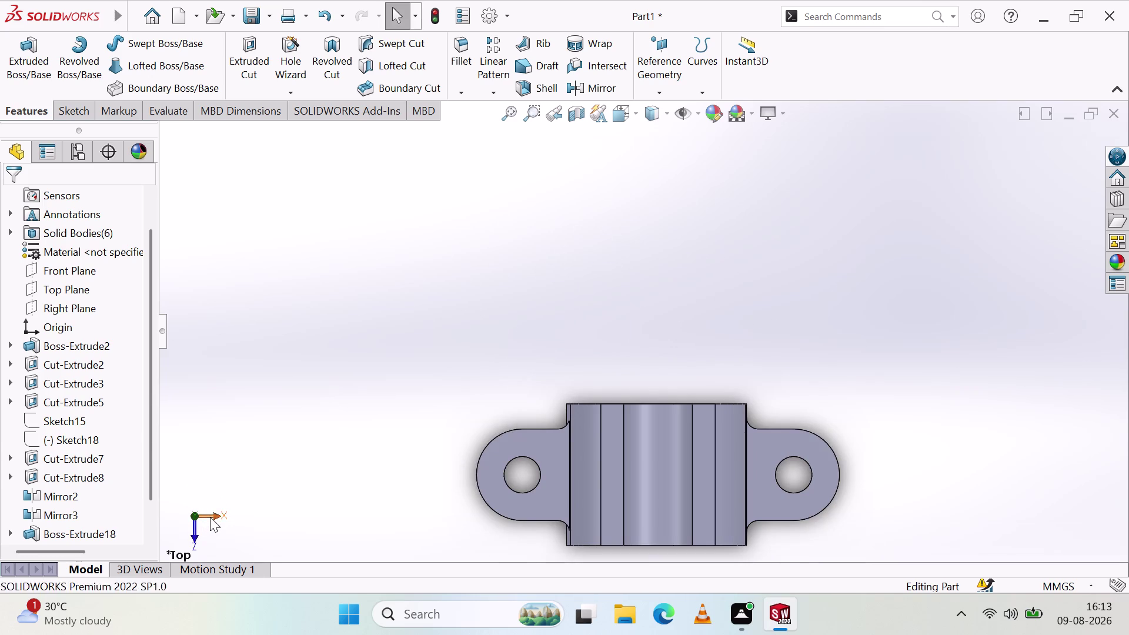
click(177, 518)
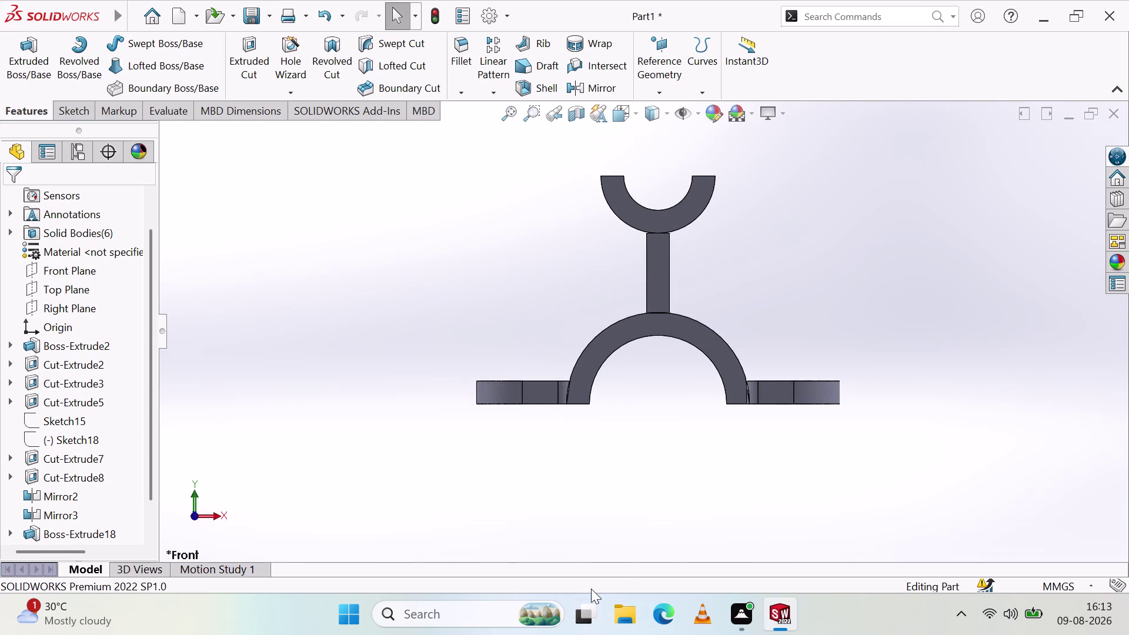
middle_drag(788, 290, 800, 401)
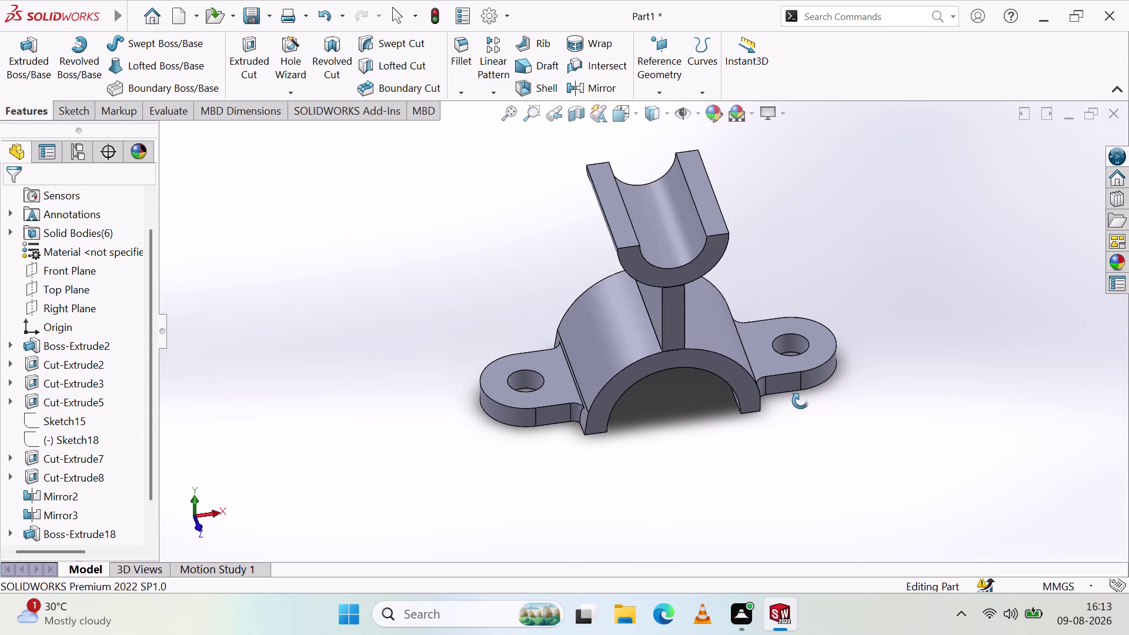
middle_drag(801, 401, 796, 403)
middle_click(796, 403)
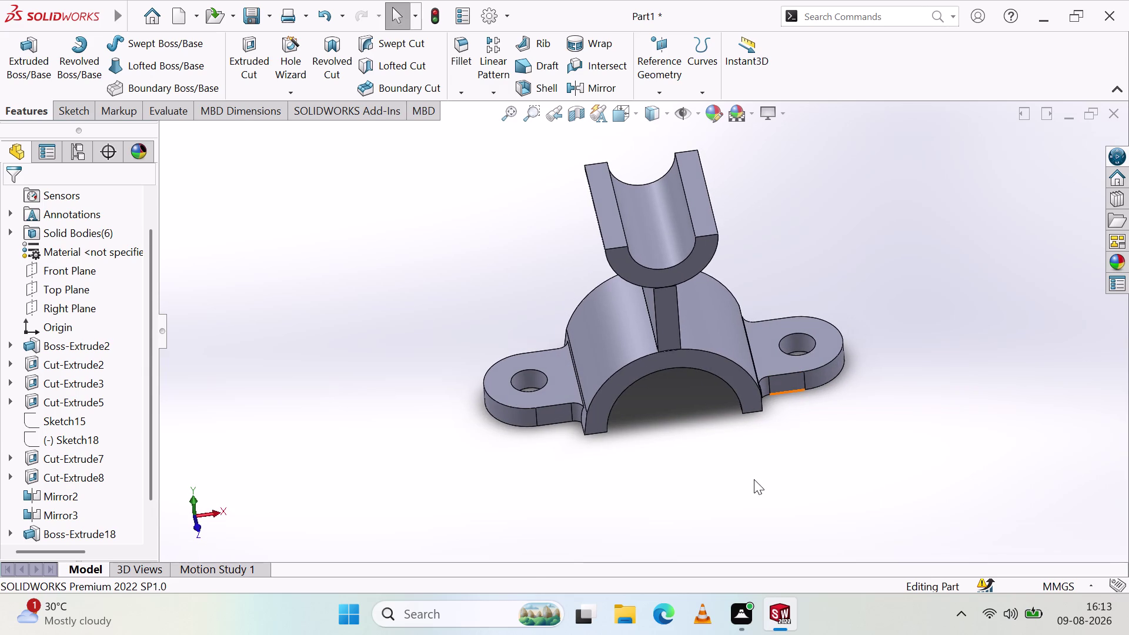
middle_drag(755, 484, 753, 455)
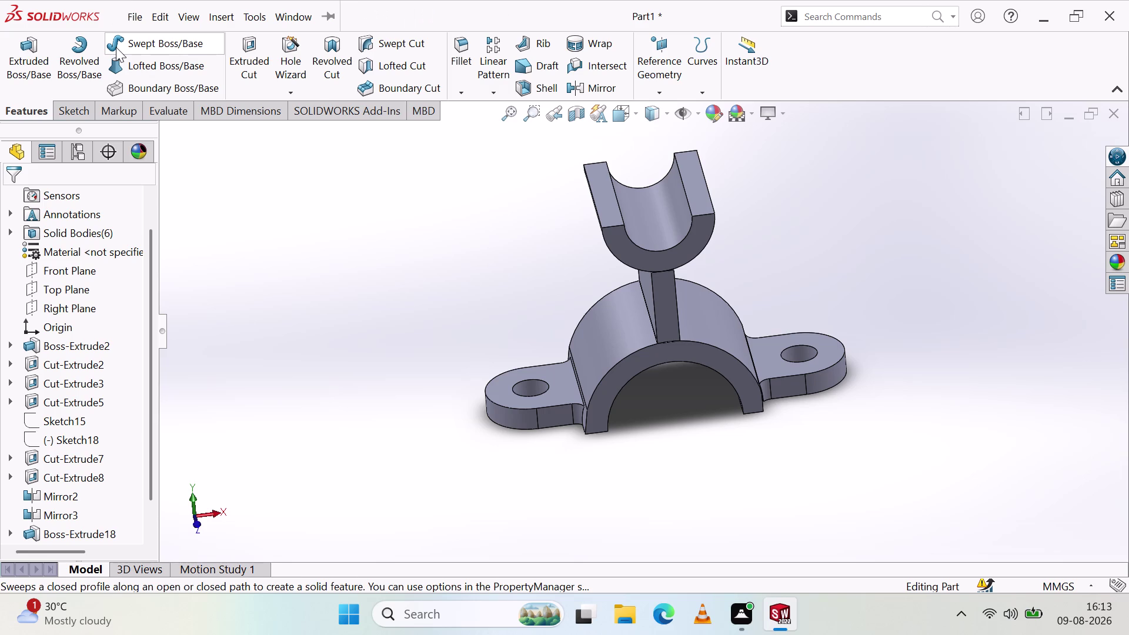
key(ctrl+z)
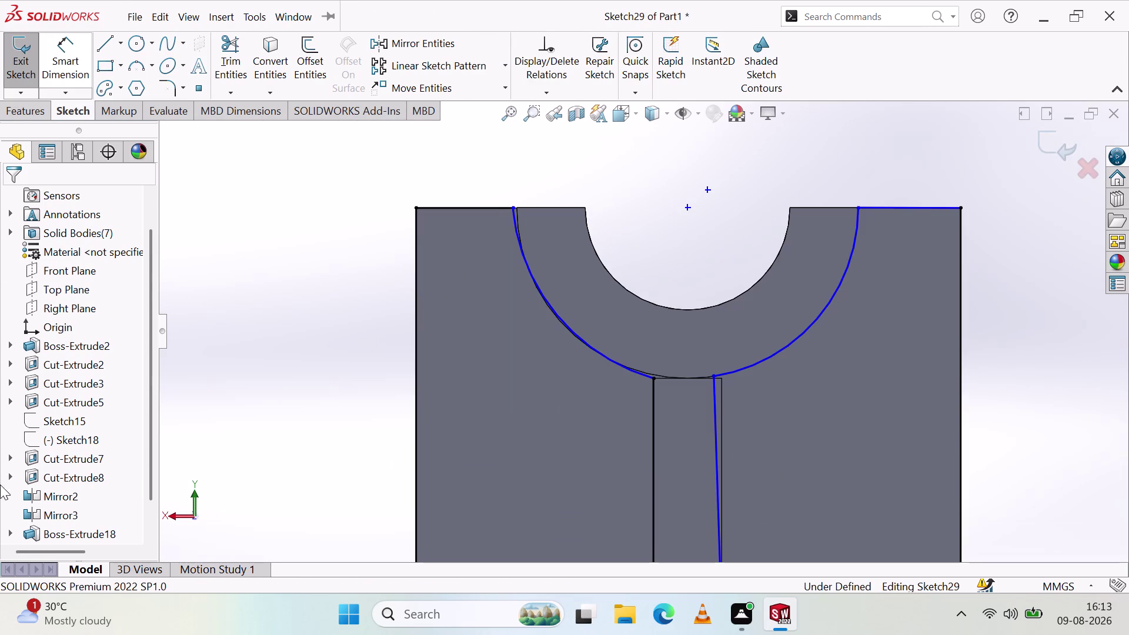
Zoom and orbit around the part to inspect Sketch29 on the plate.
scroll(up, 3)
scroll(down, 3)
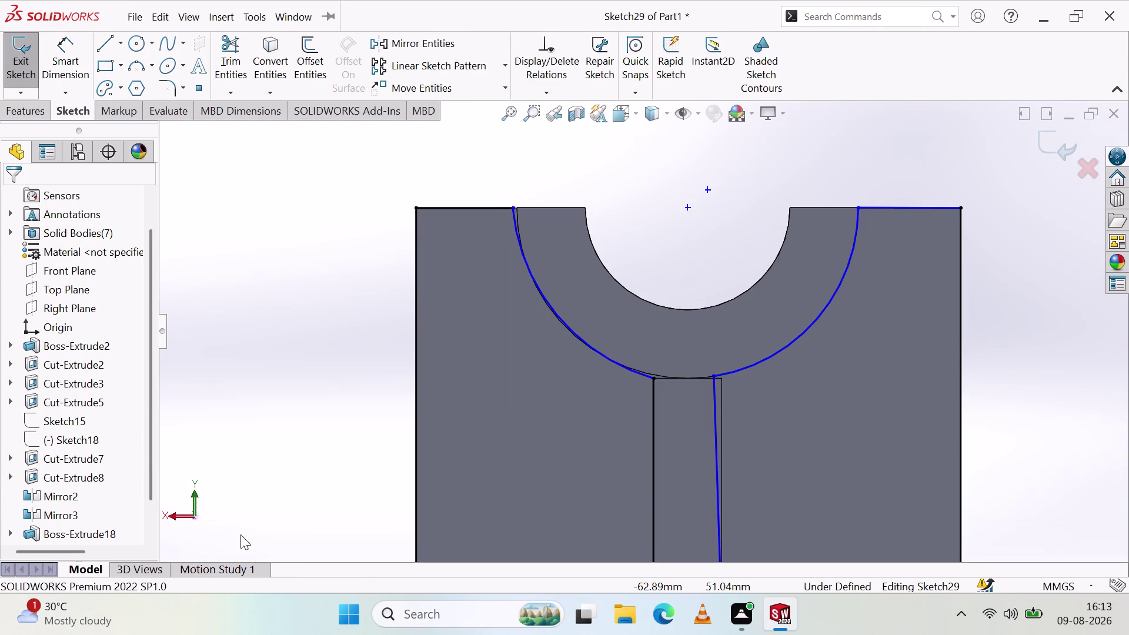
scroll(down, 3)
scroll(down, 3)
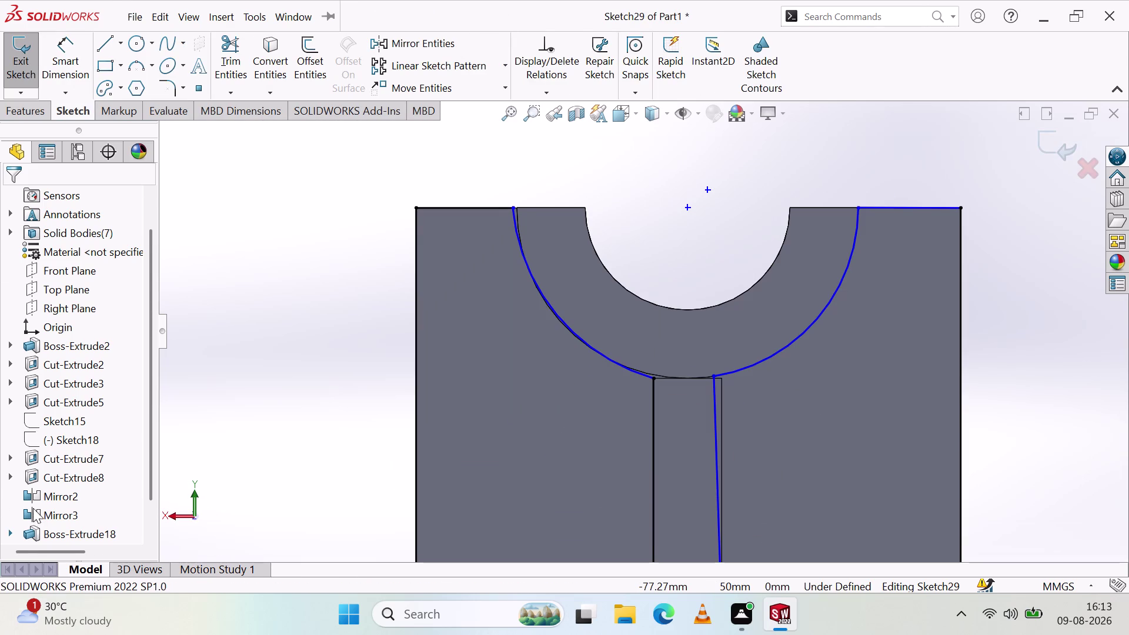
scroll(up, 3)
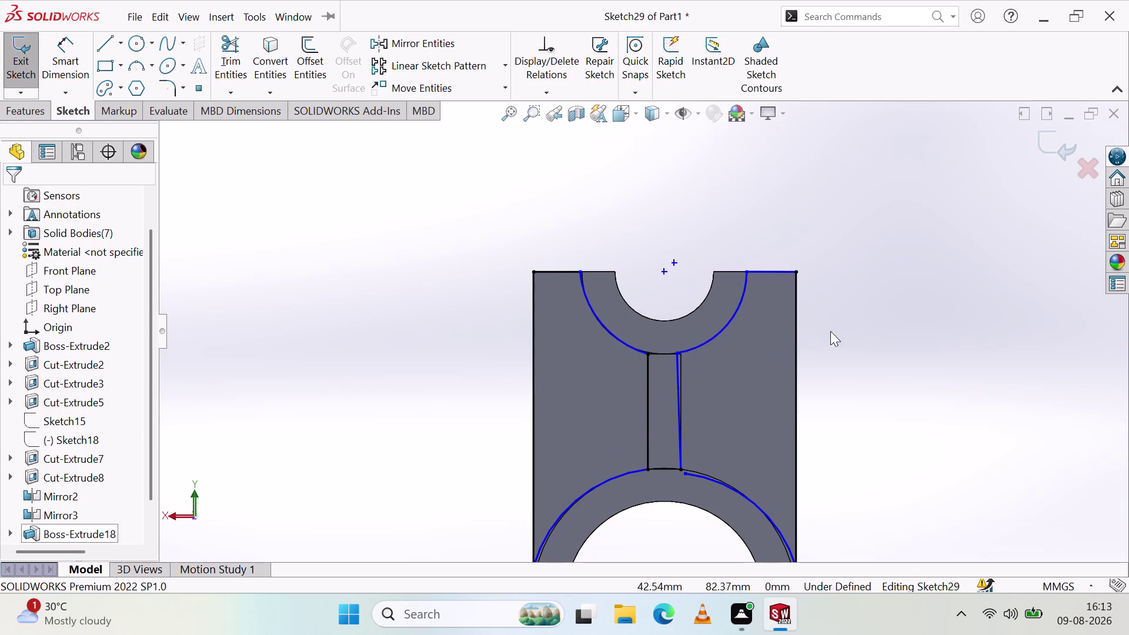
middle_drag(868, 338, 749, 369)
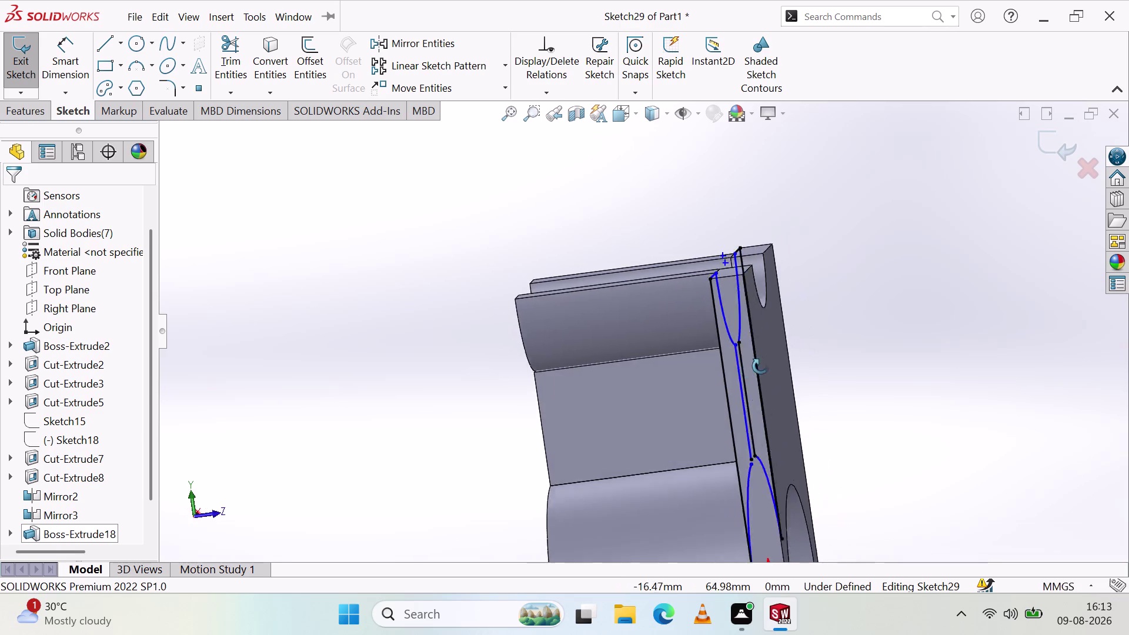
middle_drag(748, 369, 846, 380)
middle_drag(859, 354, 861, 353)
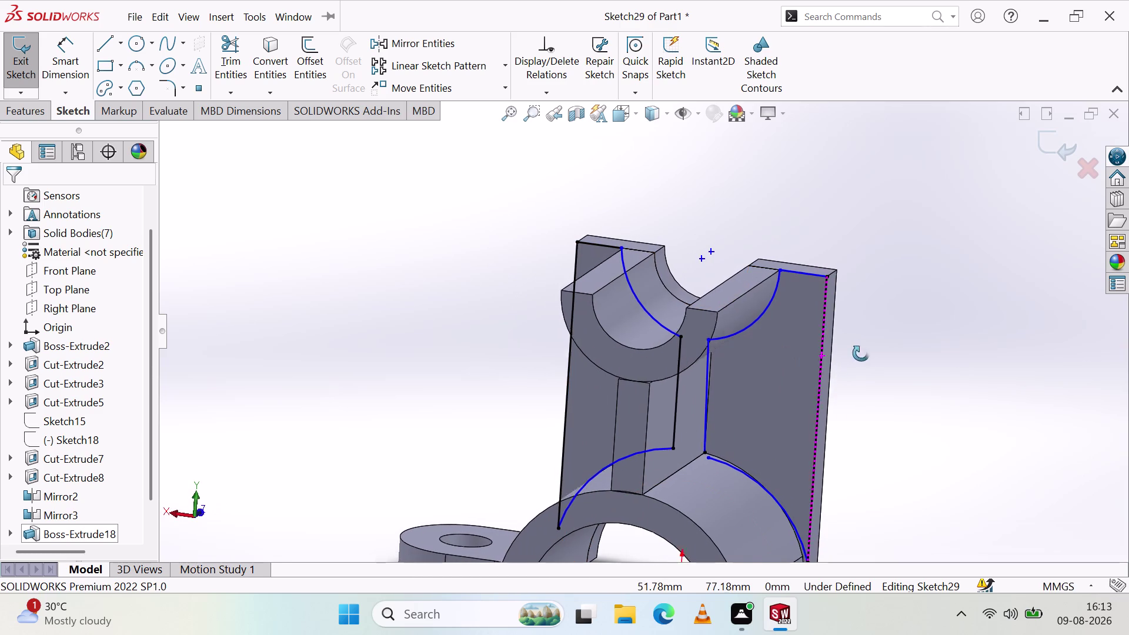
middle_drag(861, 353, 884, 323)
scroll(down, 3)
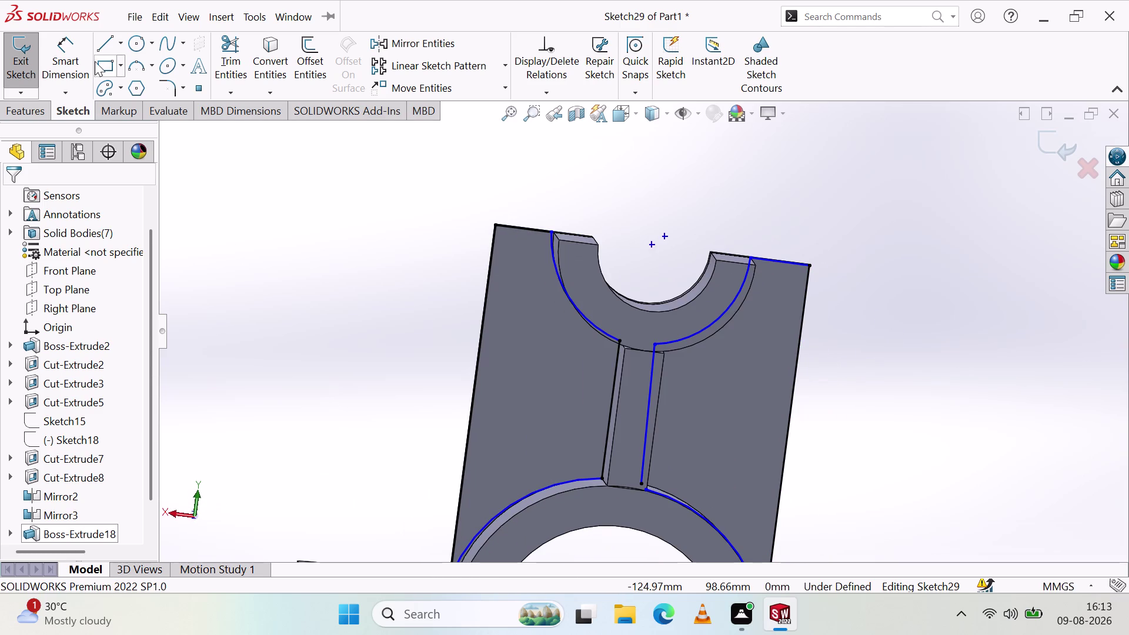
Draw a slanted line from the lower-left arc end to the top edge by the left arc.
click(97, 49)
scroll(up, 3)
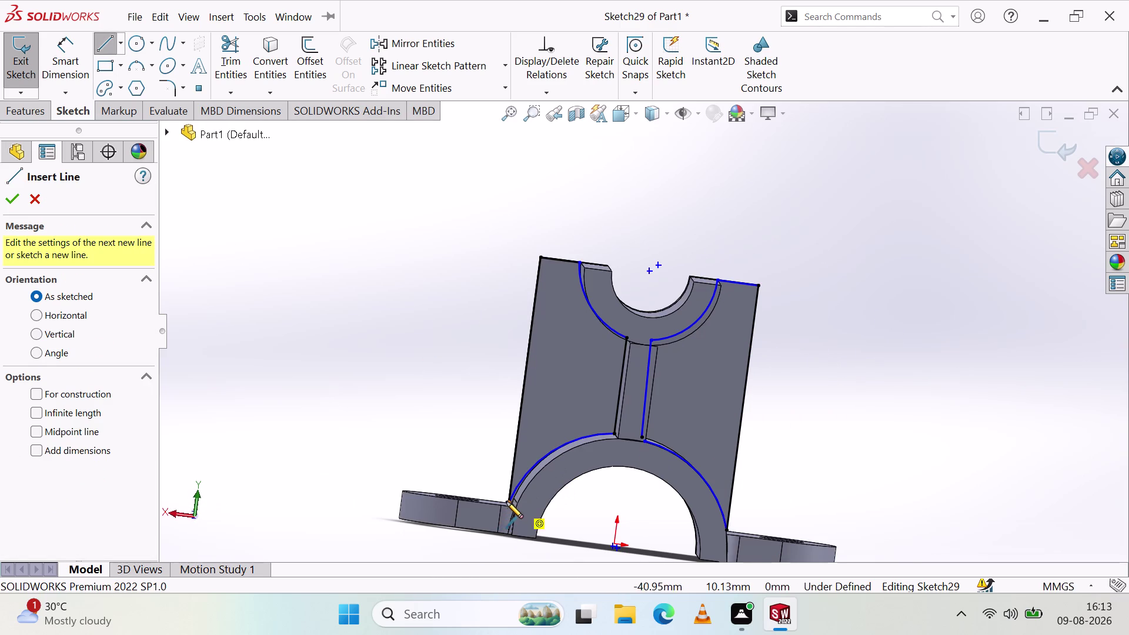
click(507, 501)
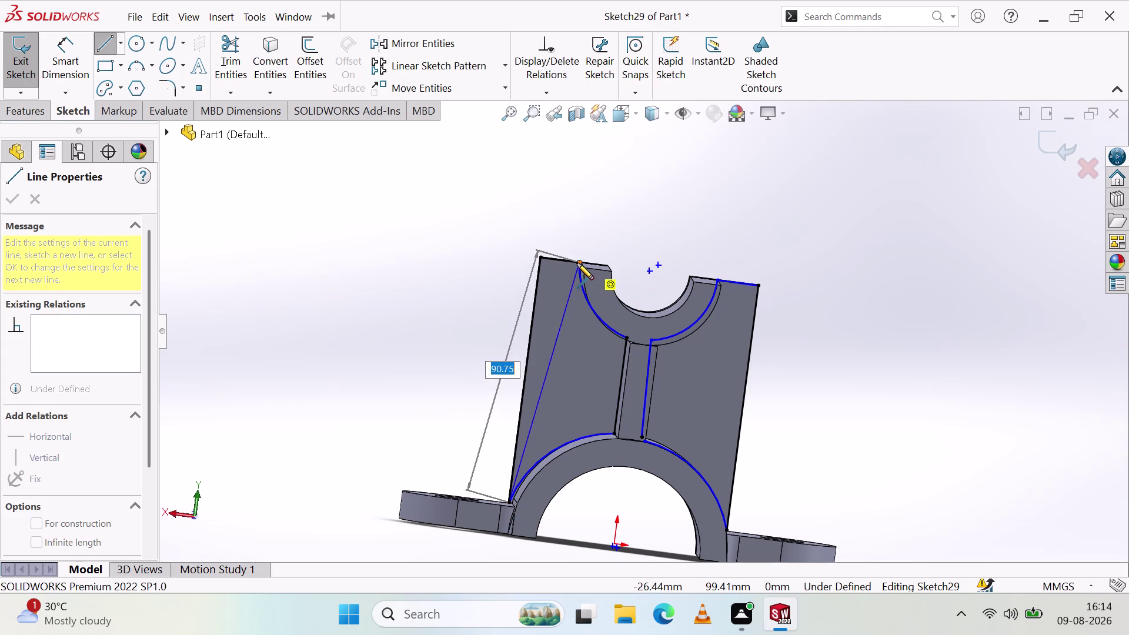
click(577, 263)
right_click(857, 391)
click(871, 403)
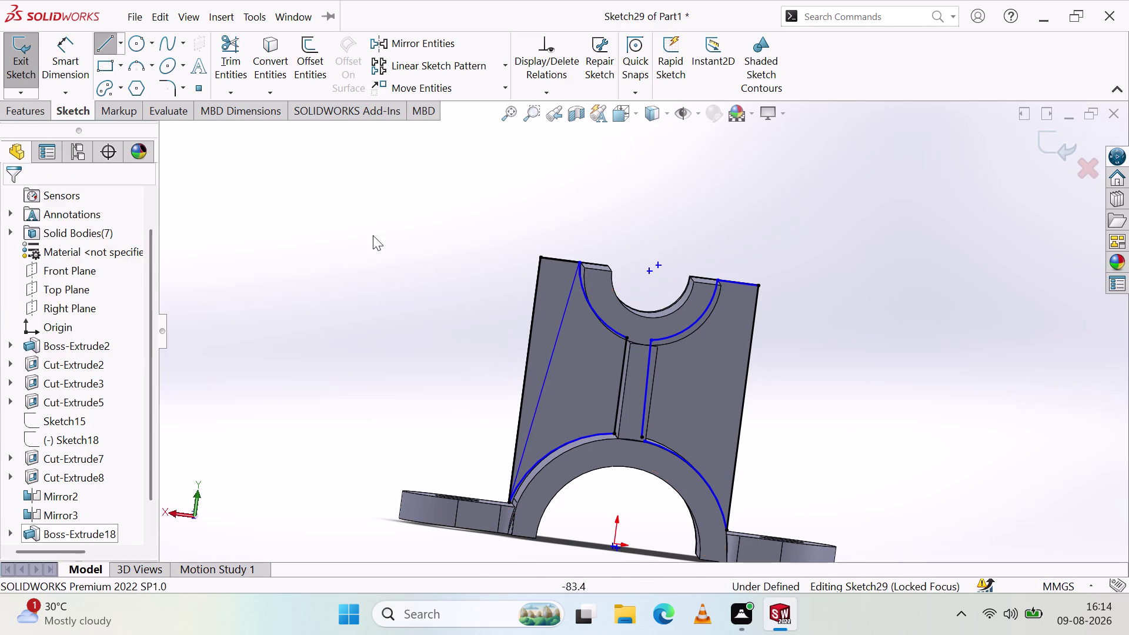
Draw a slanted line from the right arc's top end to the lower-right arc end.
click(98, 41)
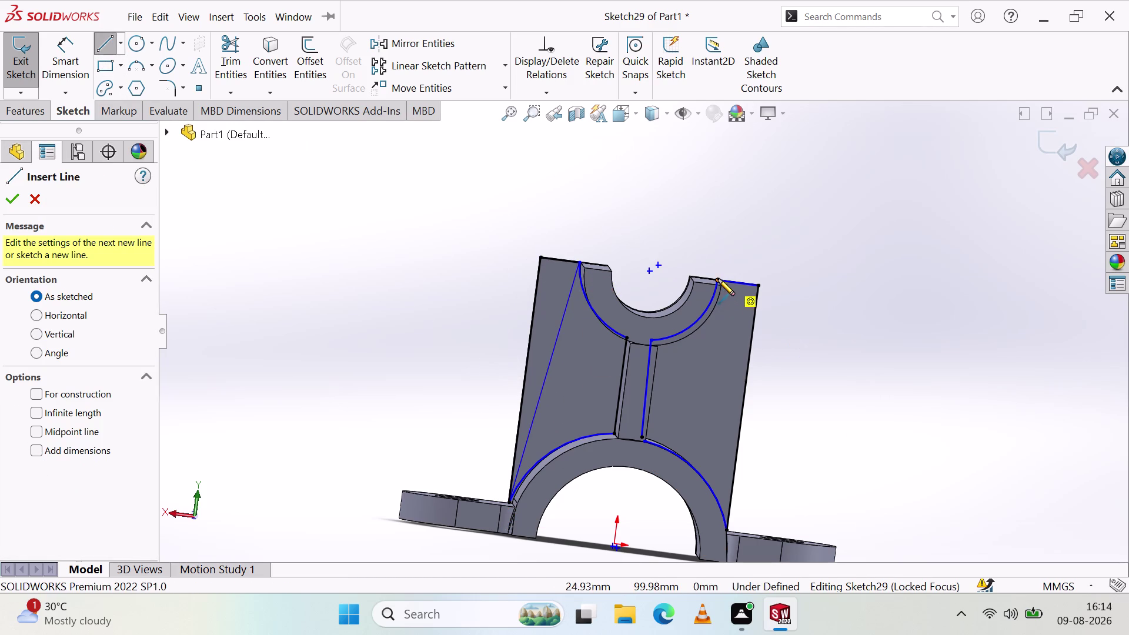
click(718, 278)
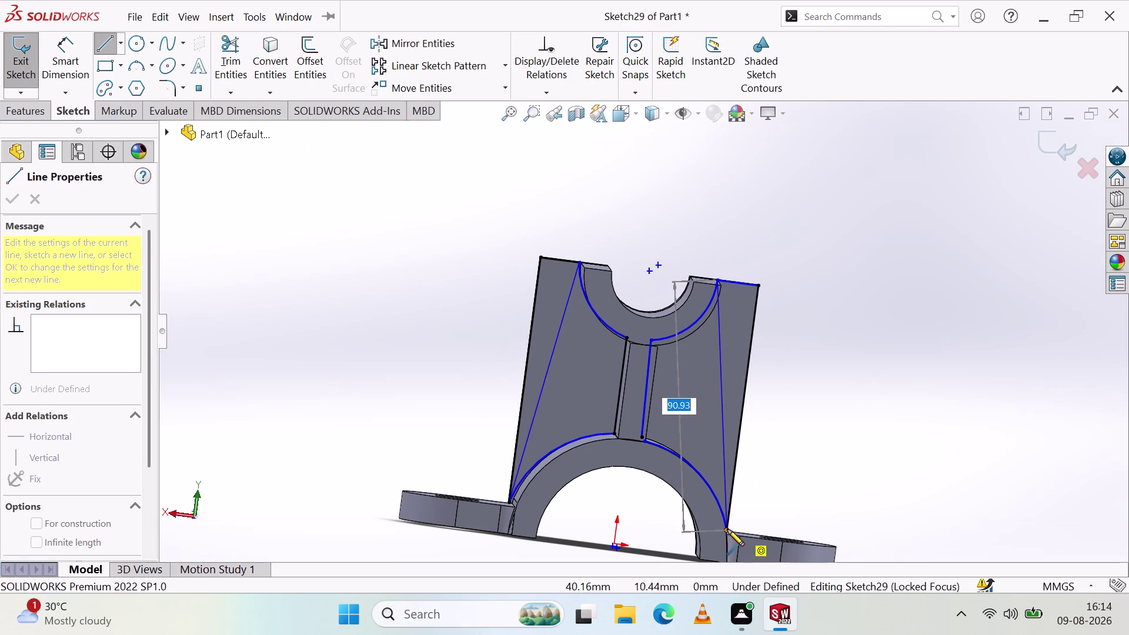
click(728, 530)
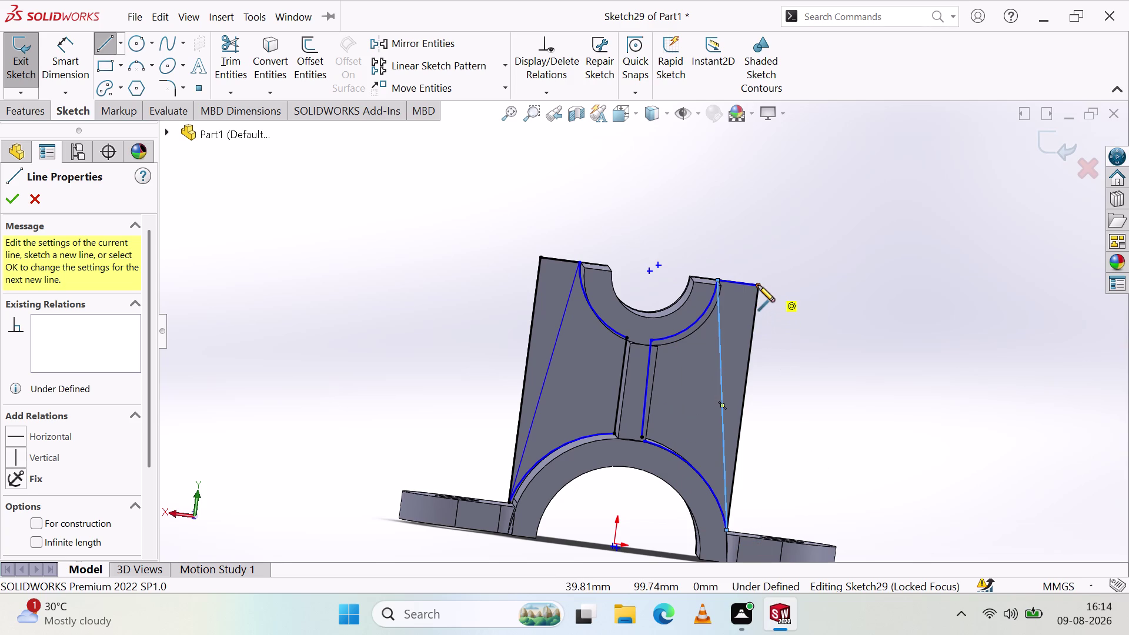
click(758, 285)
click(717, 279)
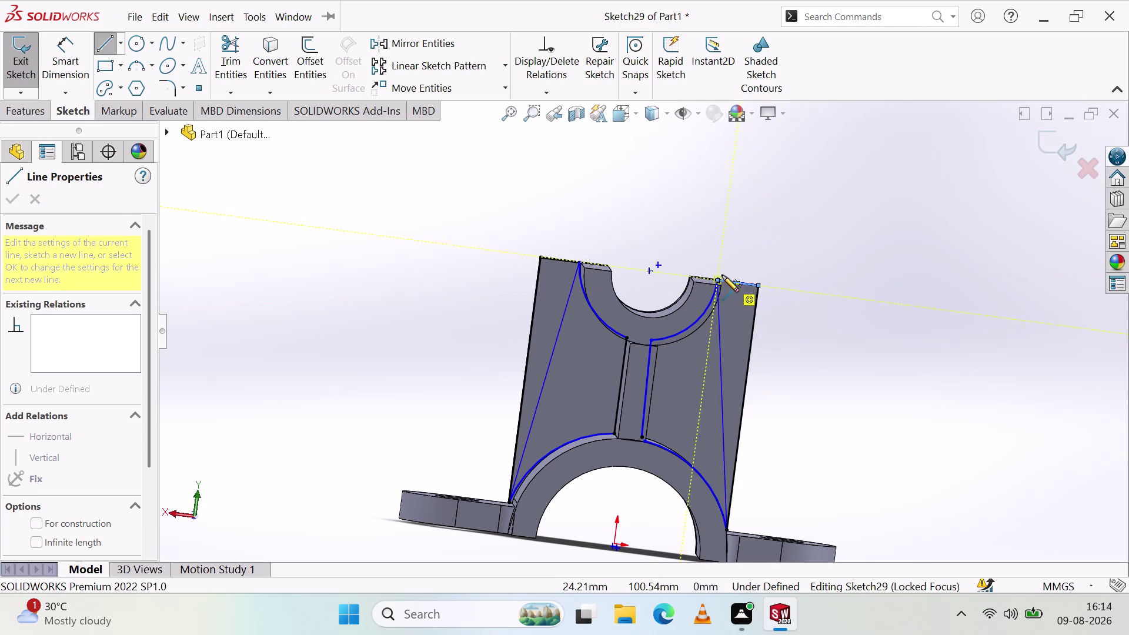
right_click(779, 250)
click(809, 266)
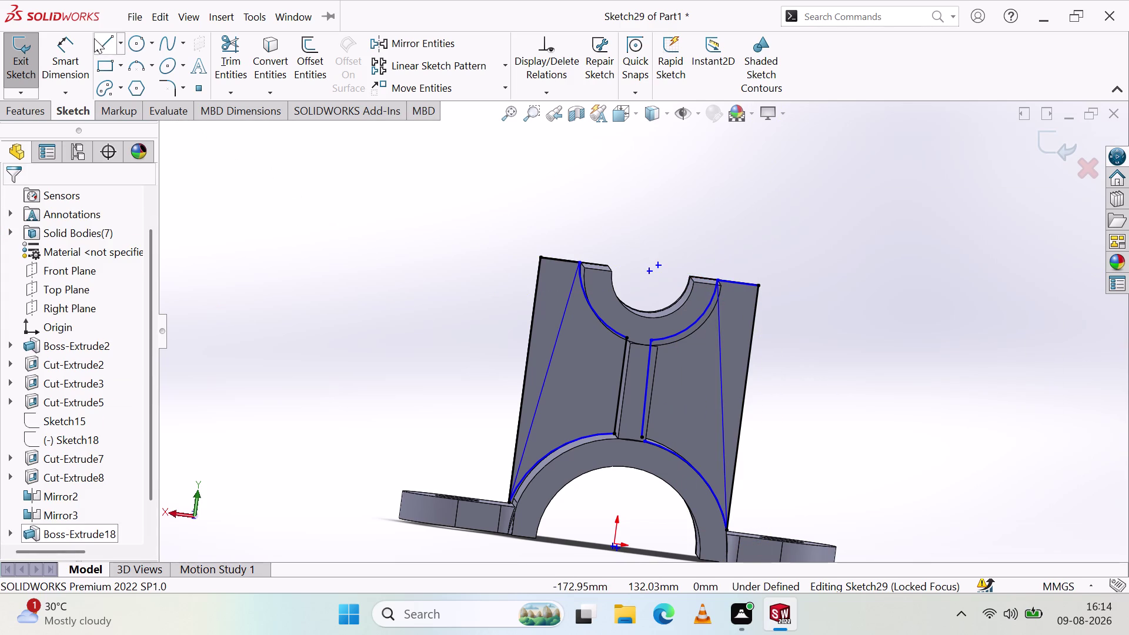
Draw another line from the lower-left arc end up along the plate's left edge.
click(94, 38)
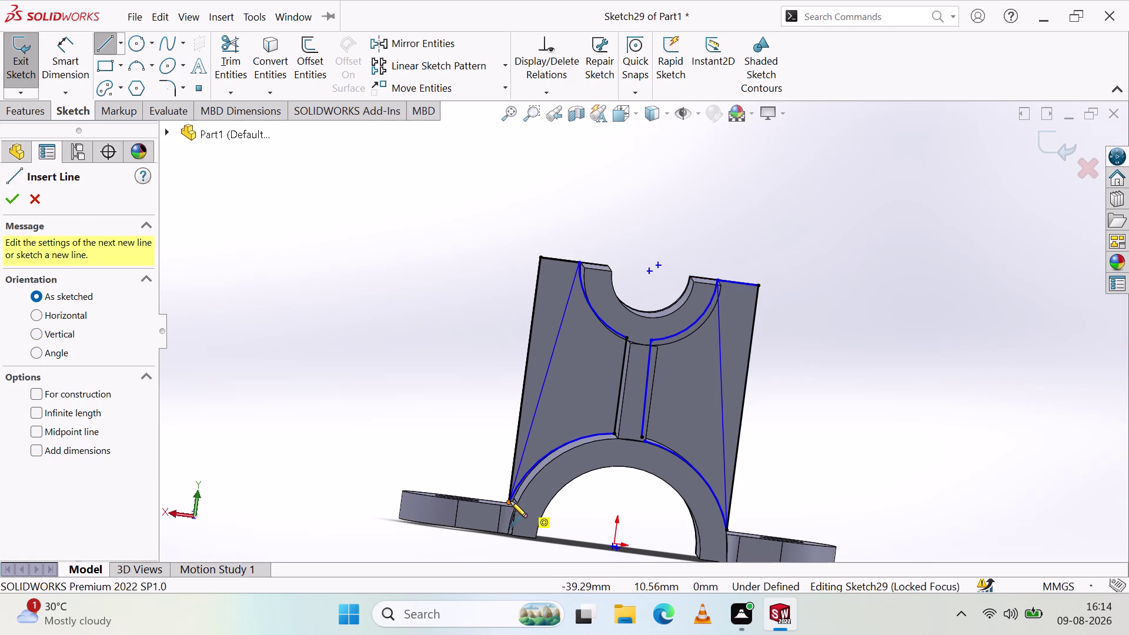
click(507, 498)
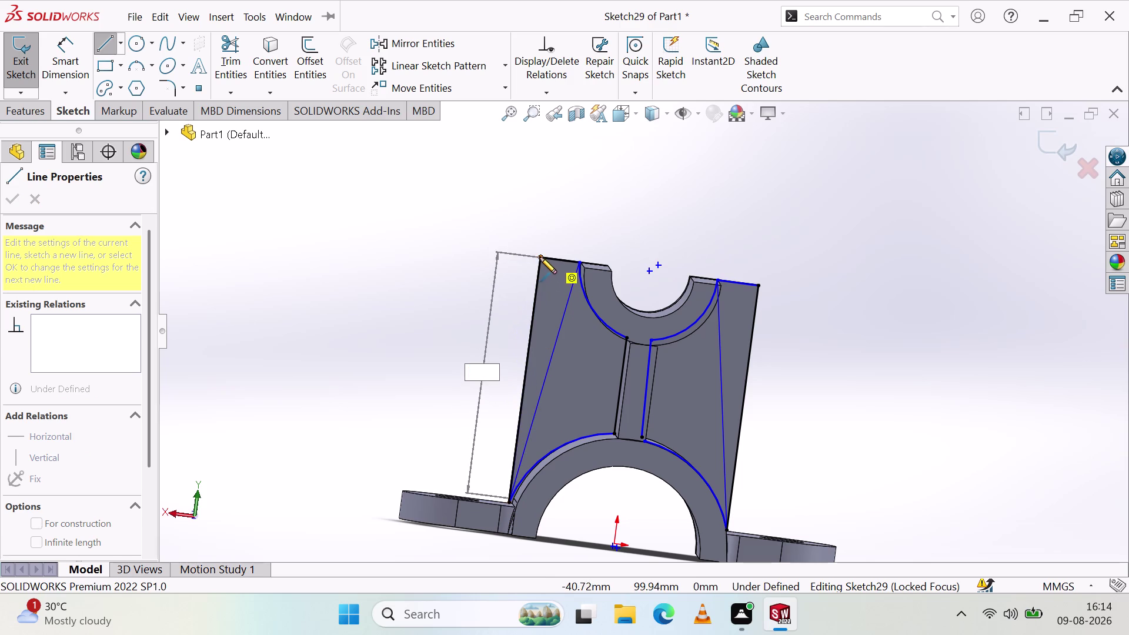
click(540, 258)
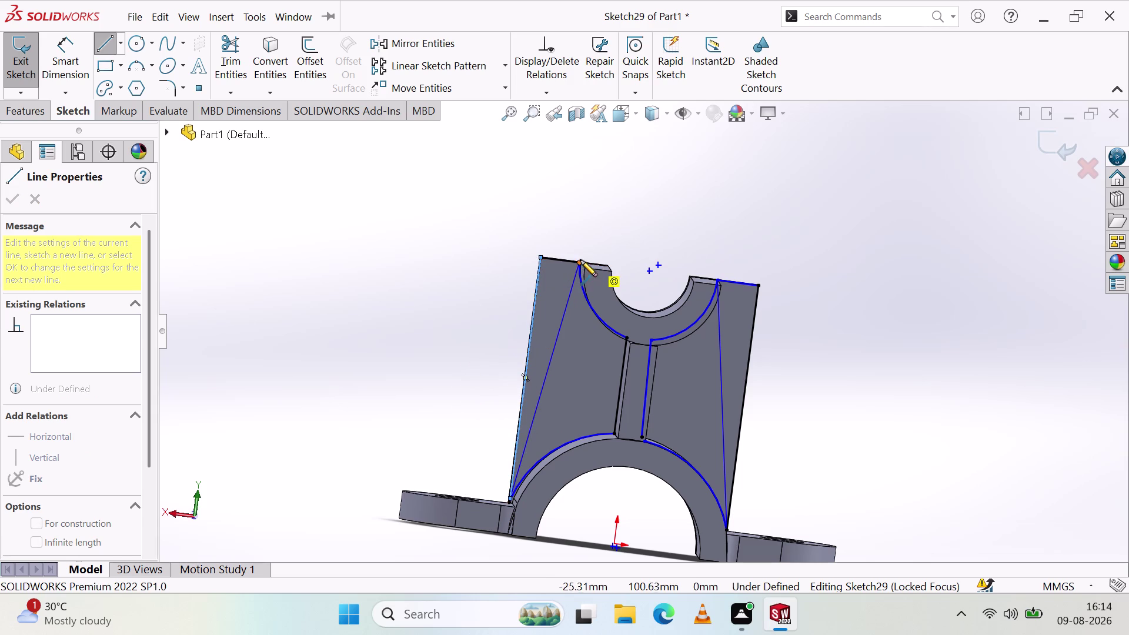
click(581, 262)
right_click(616, 240)
click(641, 251)
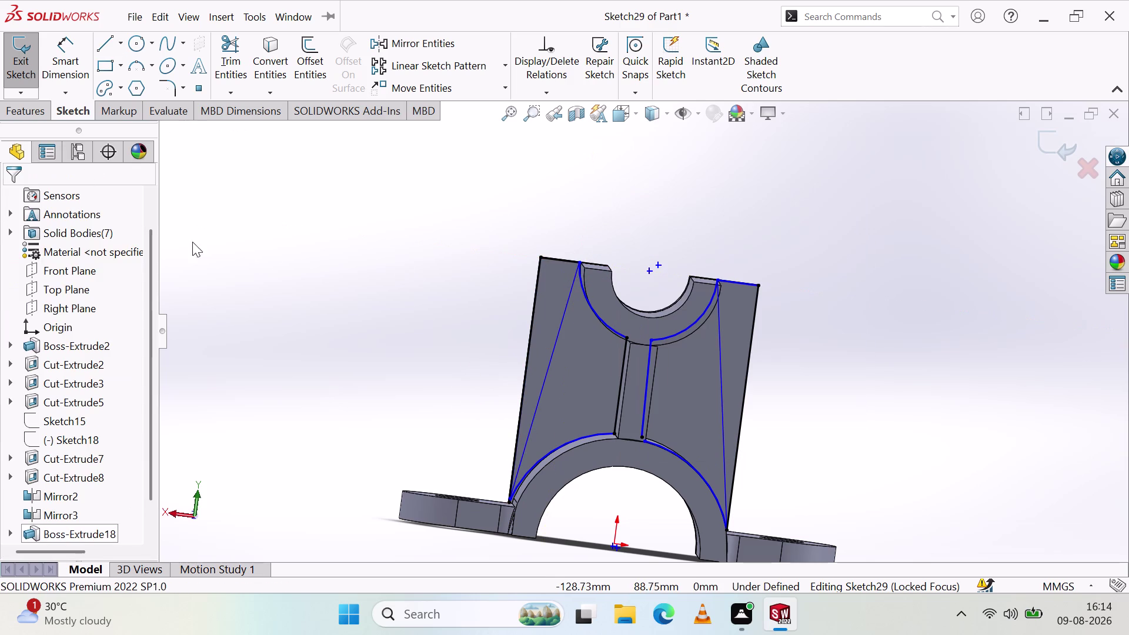
click(28, 109)
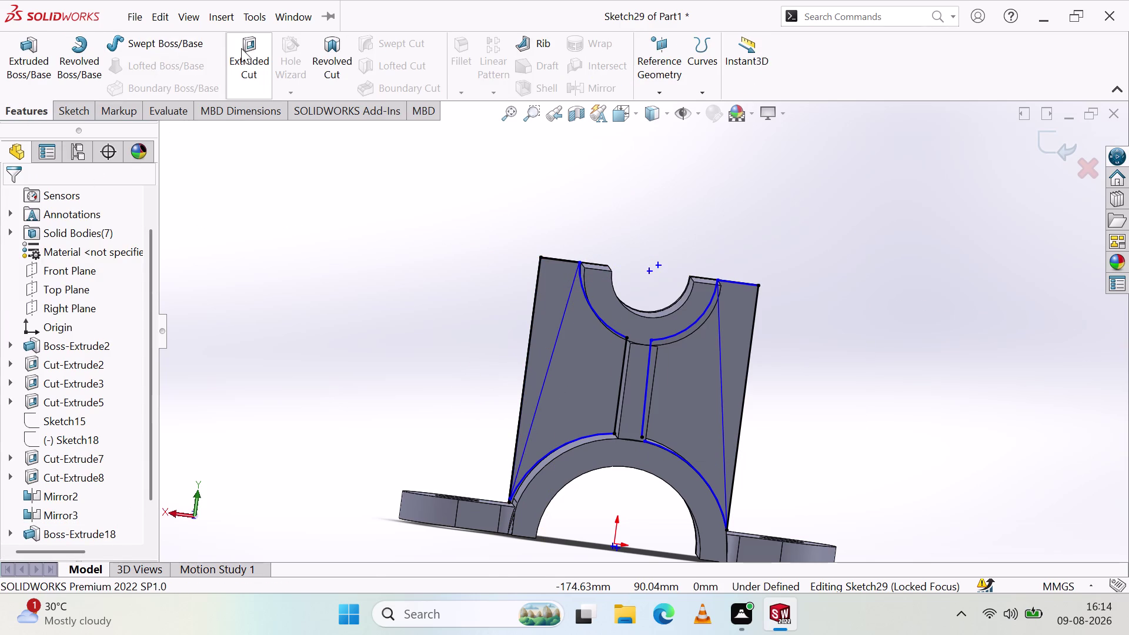
Cut both triangular side regions through all with an extruded cut.
click(241, 48)
click(555, 300)
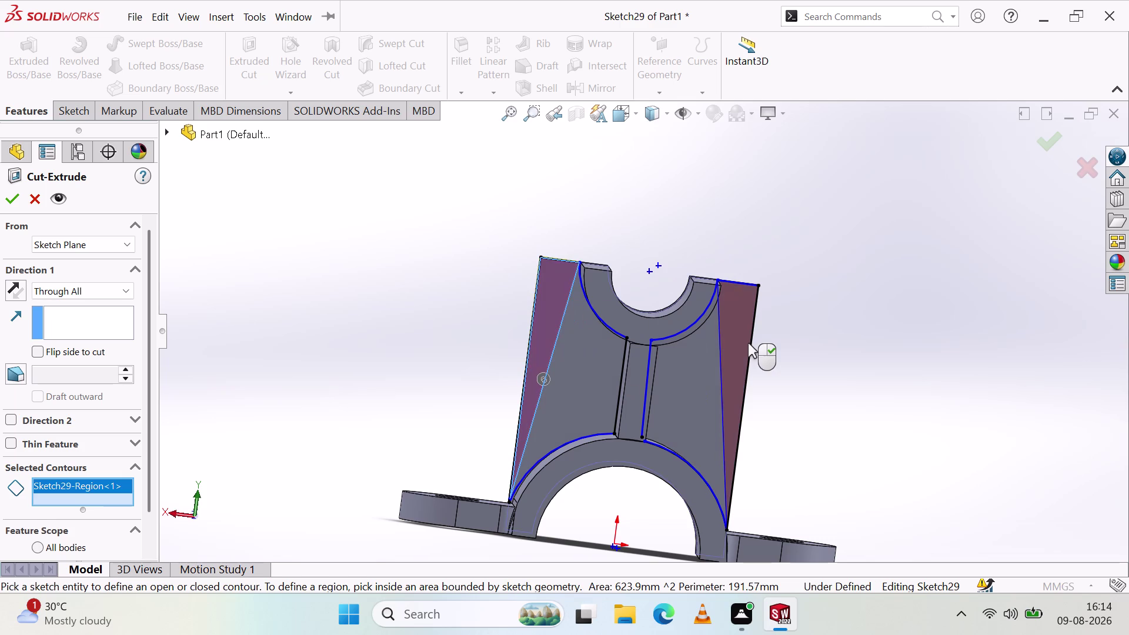
click(741, 337)
click(10, 200)
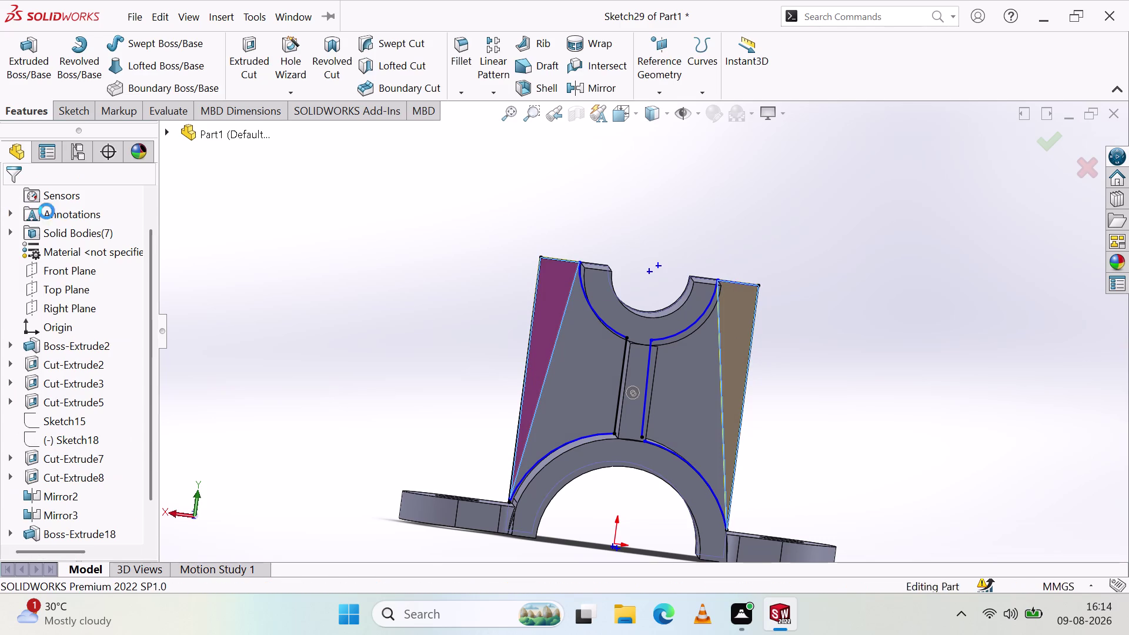
Orbit to inspect the cut and select the leftover thin sliver.
middle_drag(909, 335, 920, 359)
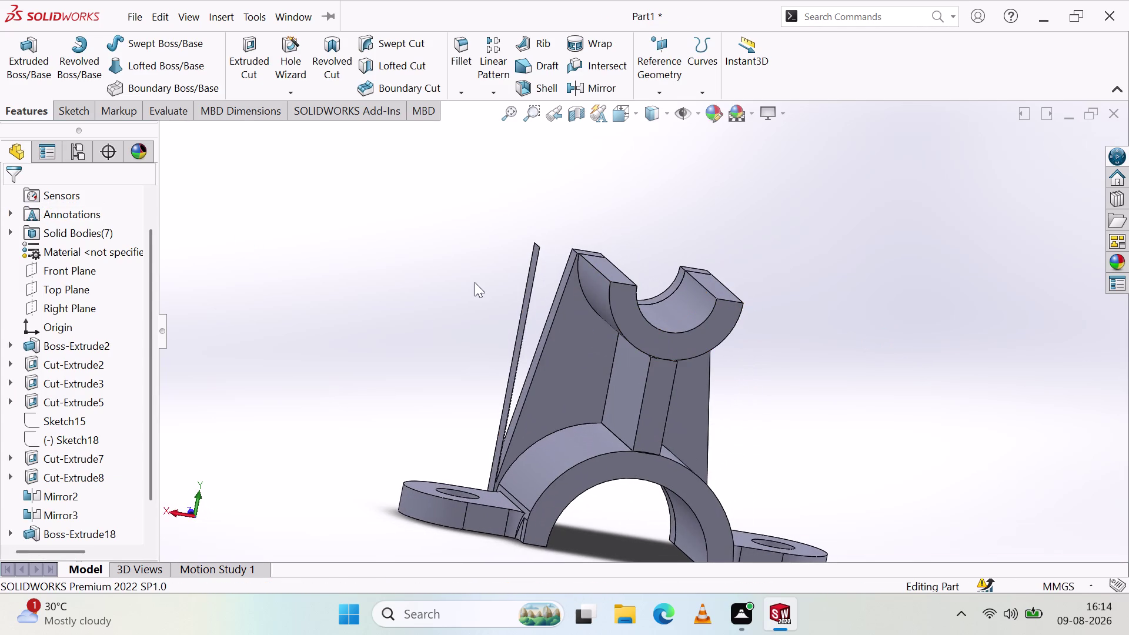
middle_drag(429, 273, 627, 429)
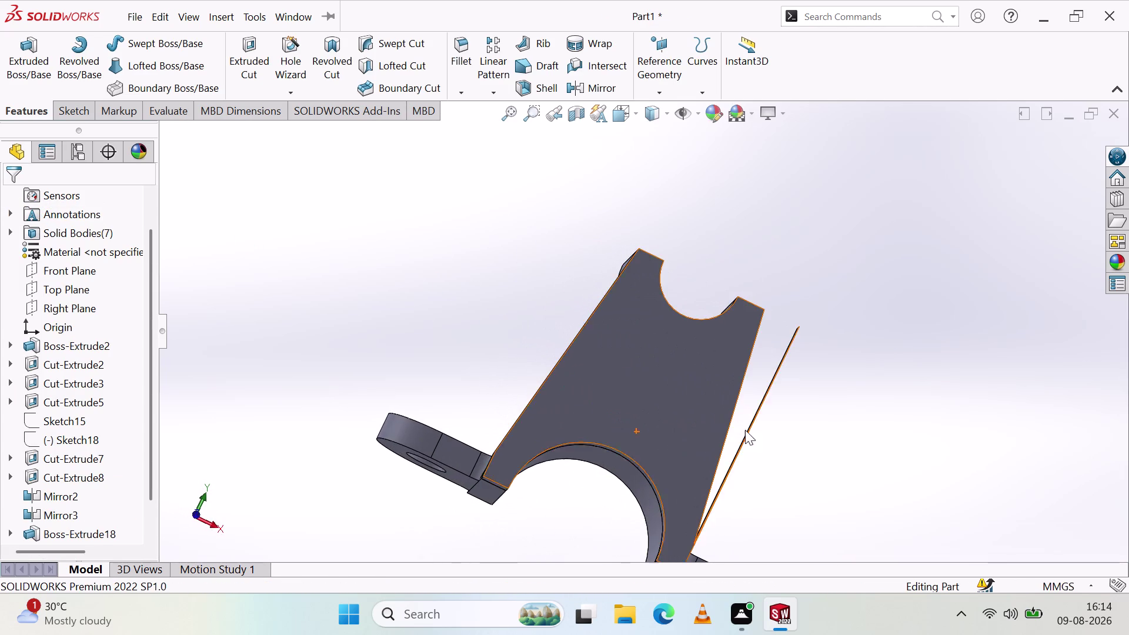
click(761, 406)
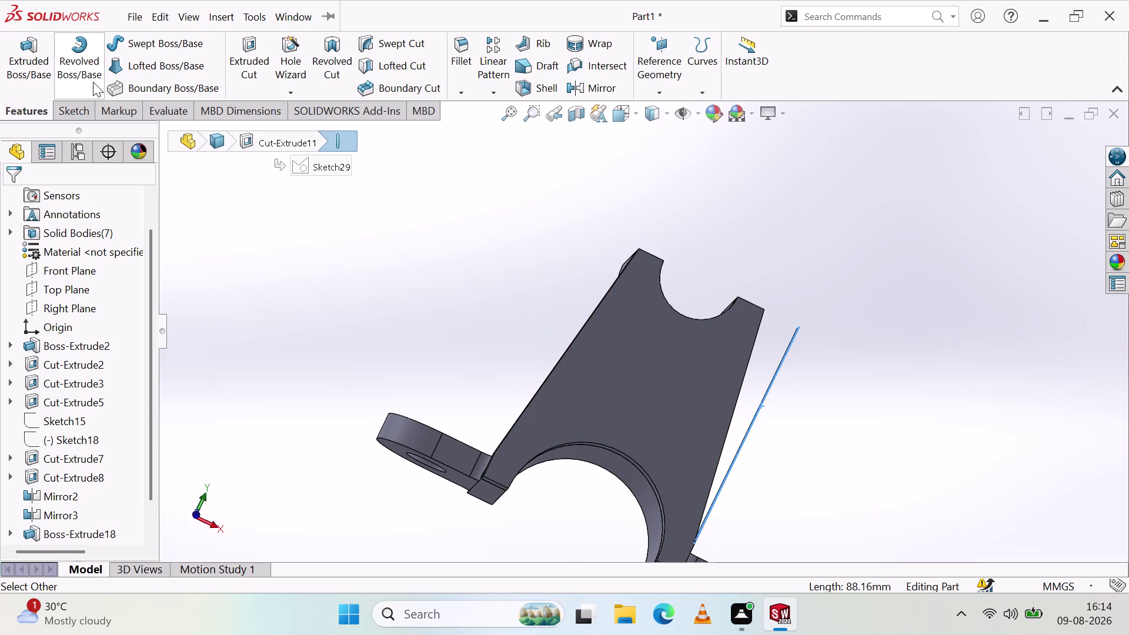
click(80, 115)
click(108, 63)
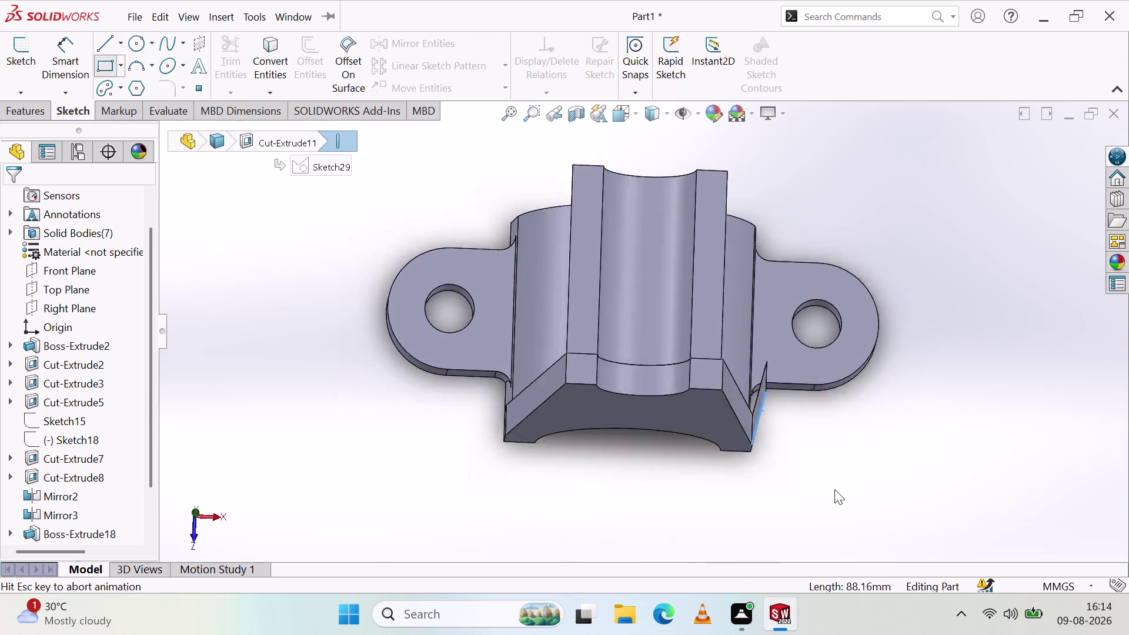
middle_drag(789, 456, 793, 265)
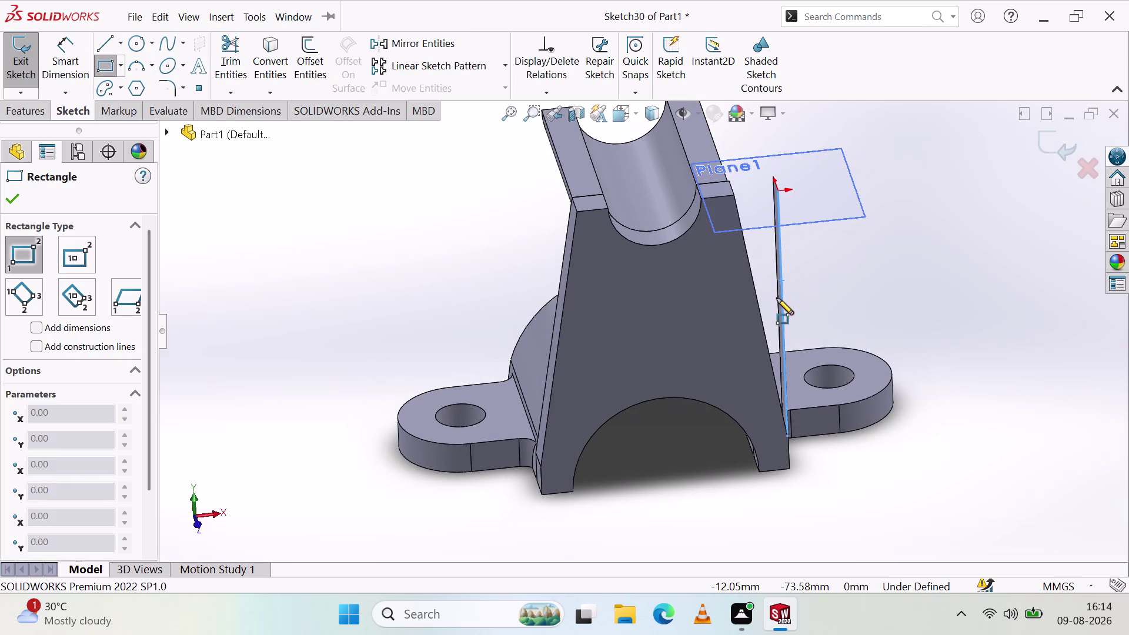
click(778, 315)
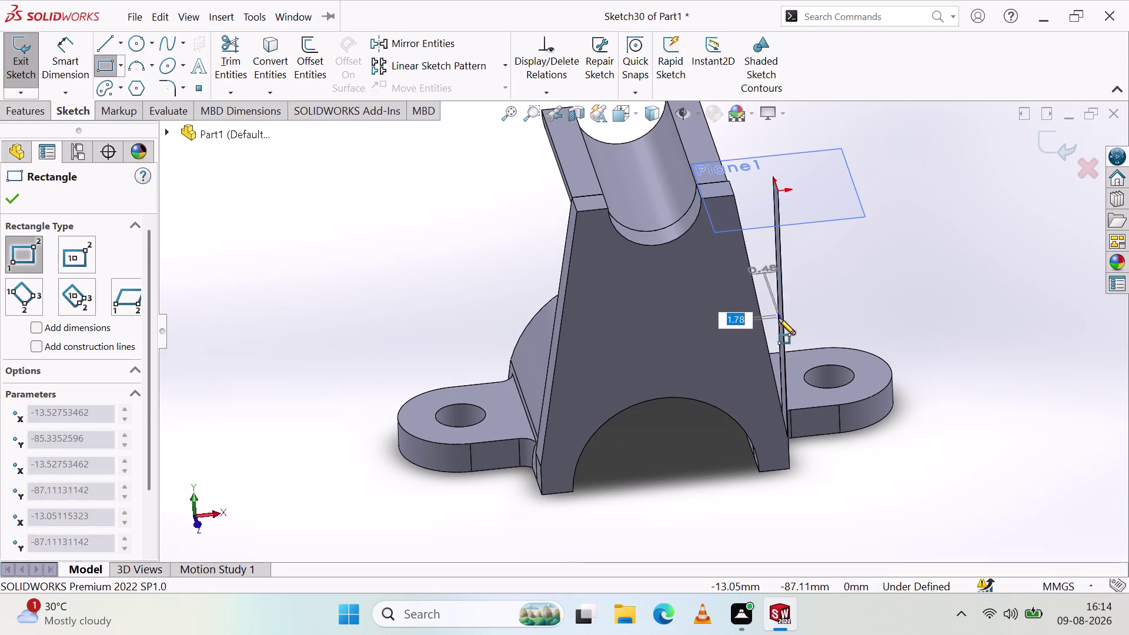
right_click(769, 321)
click(910, 242)
right_click(893, 264)
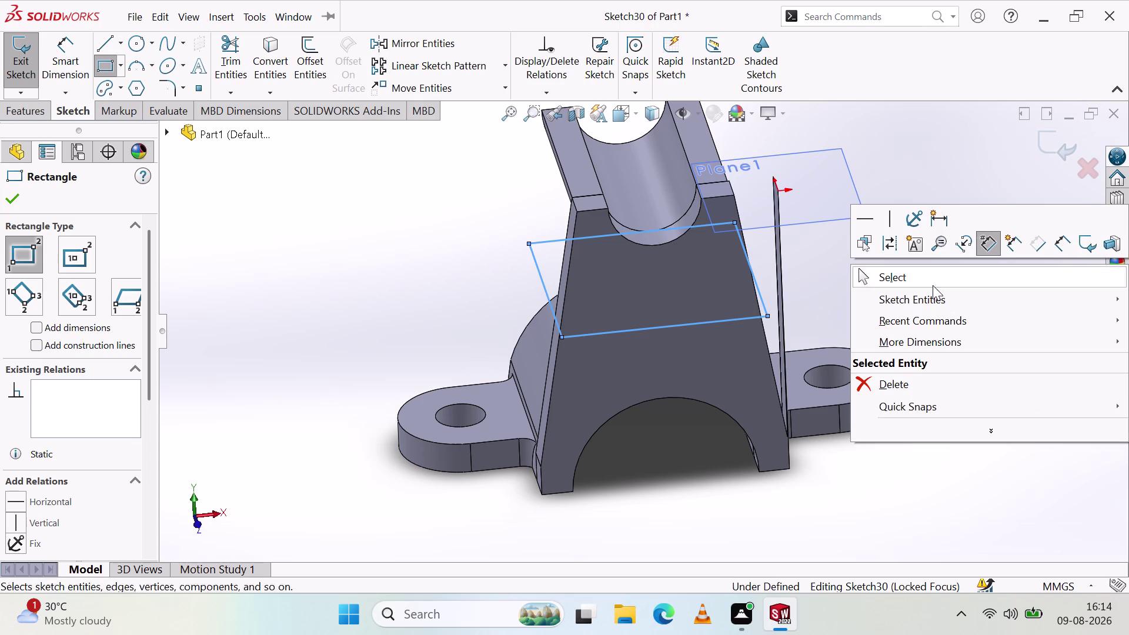
click(1089, 244)
middle_drag(879, 325, 843, 267)
middle_drag(830, 267, 802, 267)
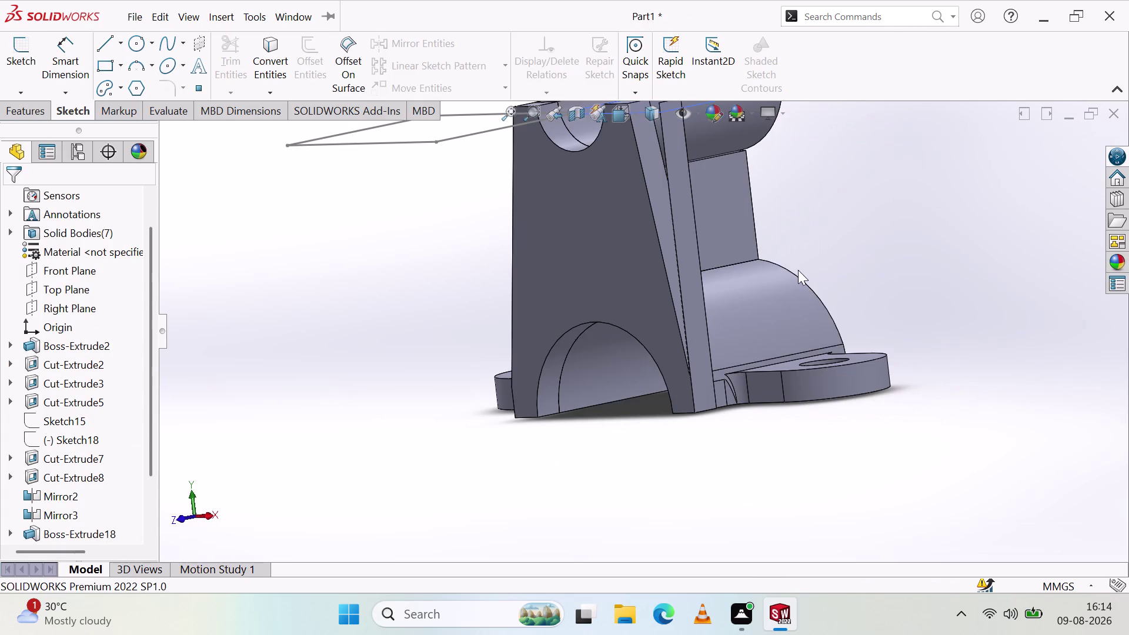
middle_drag(829, 236, 879, 219)
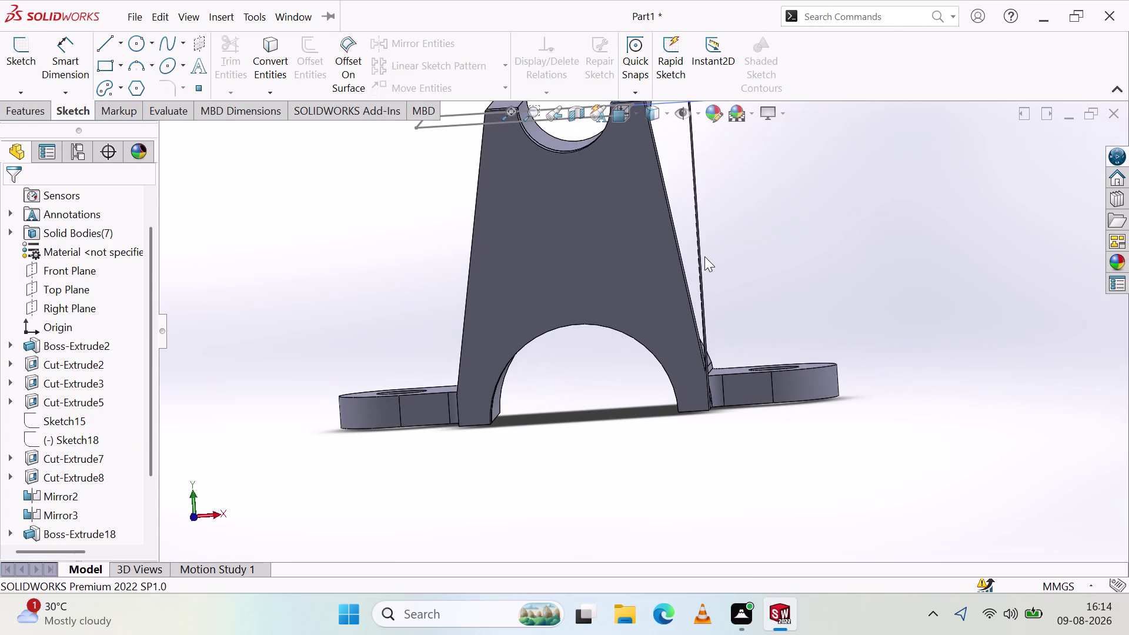
click(697, 257)
click(700, 263)
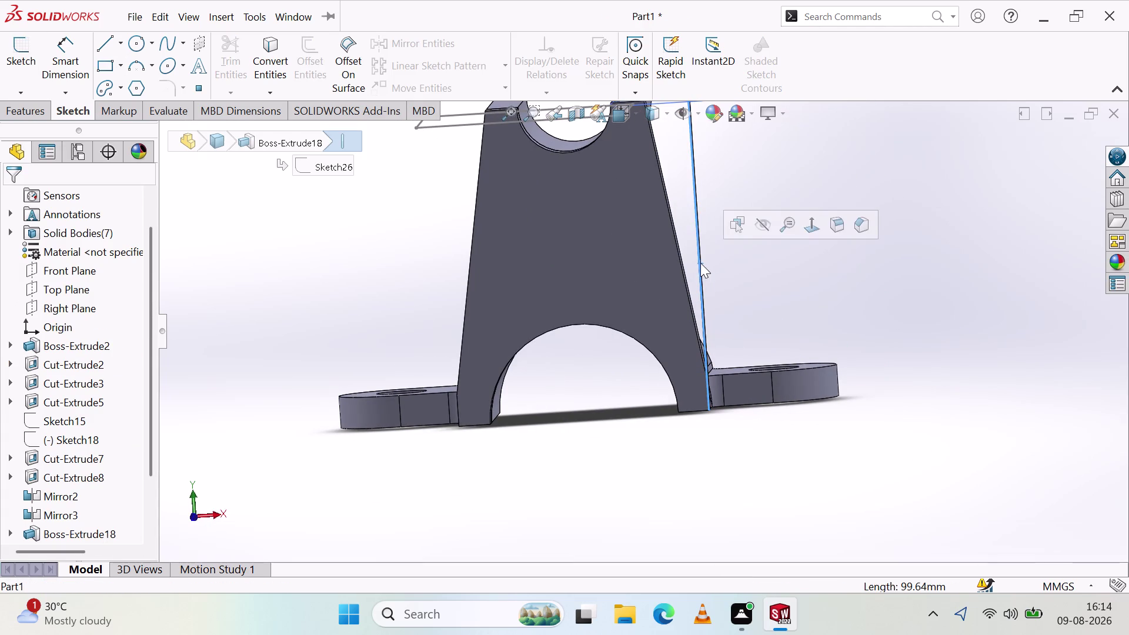
right_click(701, 263)
click(741, 208)
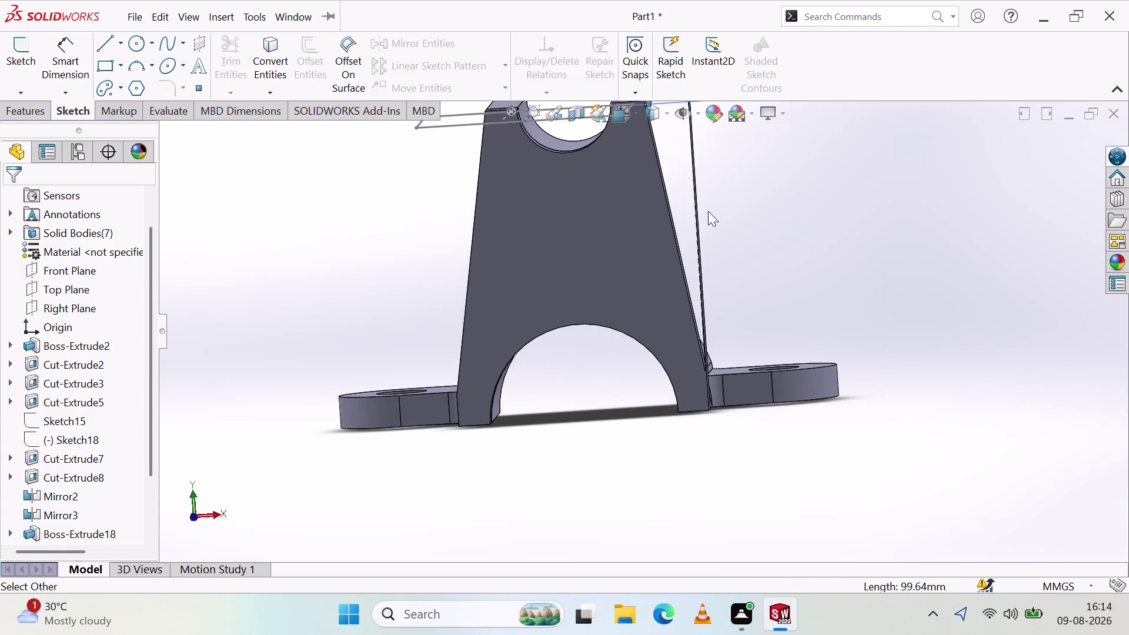
triple_click(696, 222)
click(697, 223)
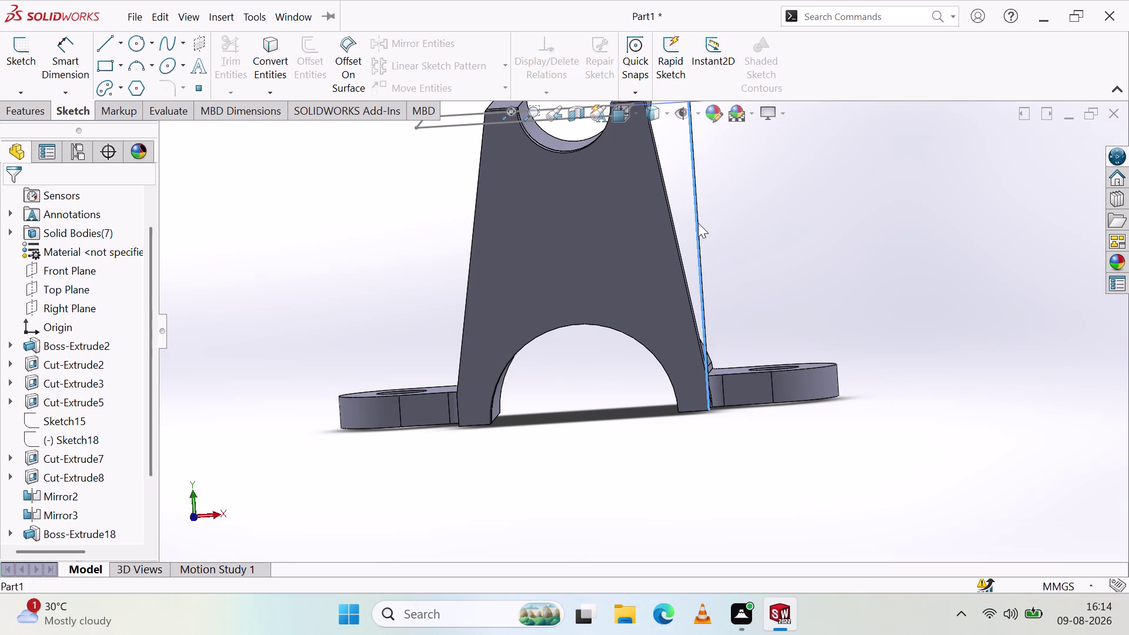
right_click(783, 222)
drag(734, 479, 734, 485)
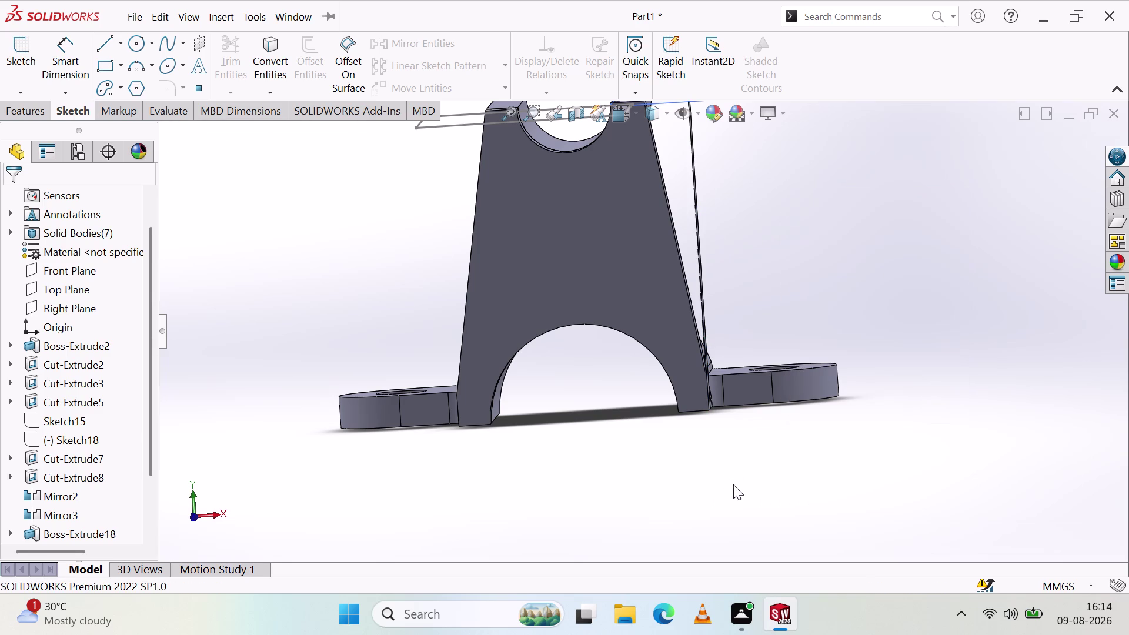
click(735, 480)
click(643, 264)
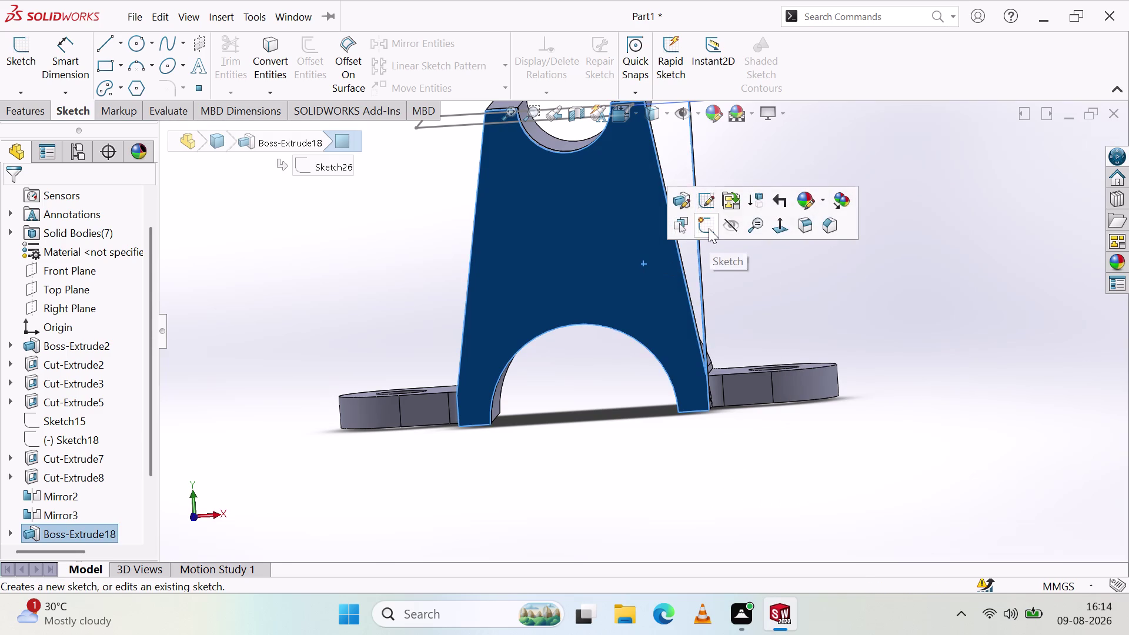
Sketch a thin rectangle along the front plate's right edge, extending past the top.
click(709, 229)
scroll(down, 3)
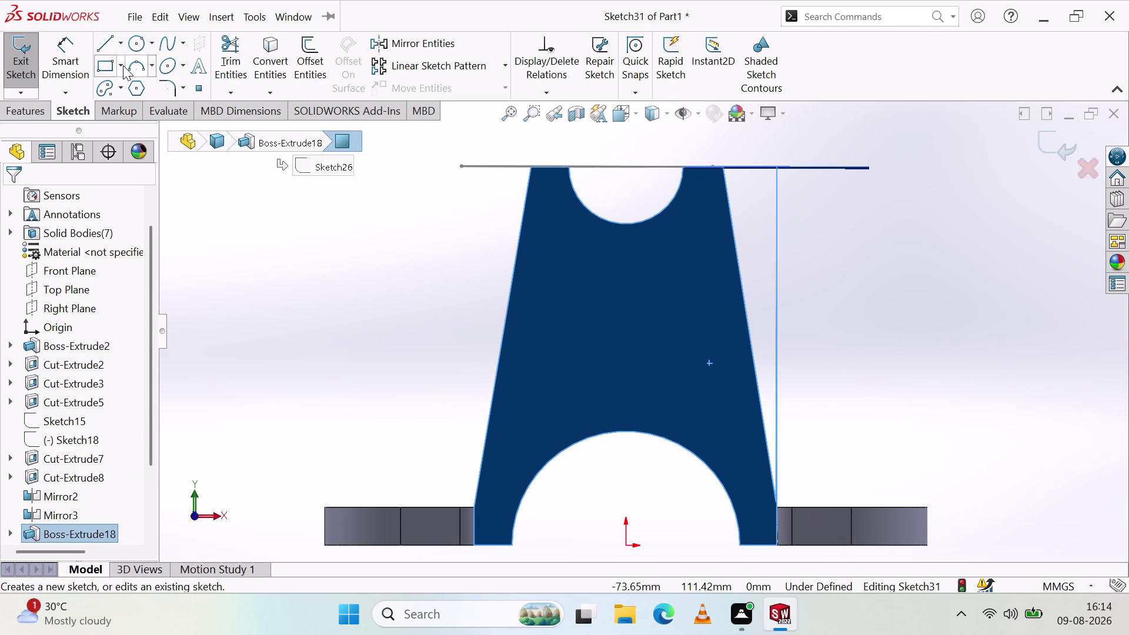
click(113, 66)
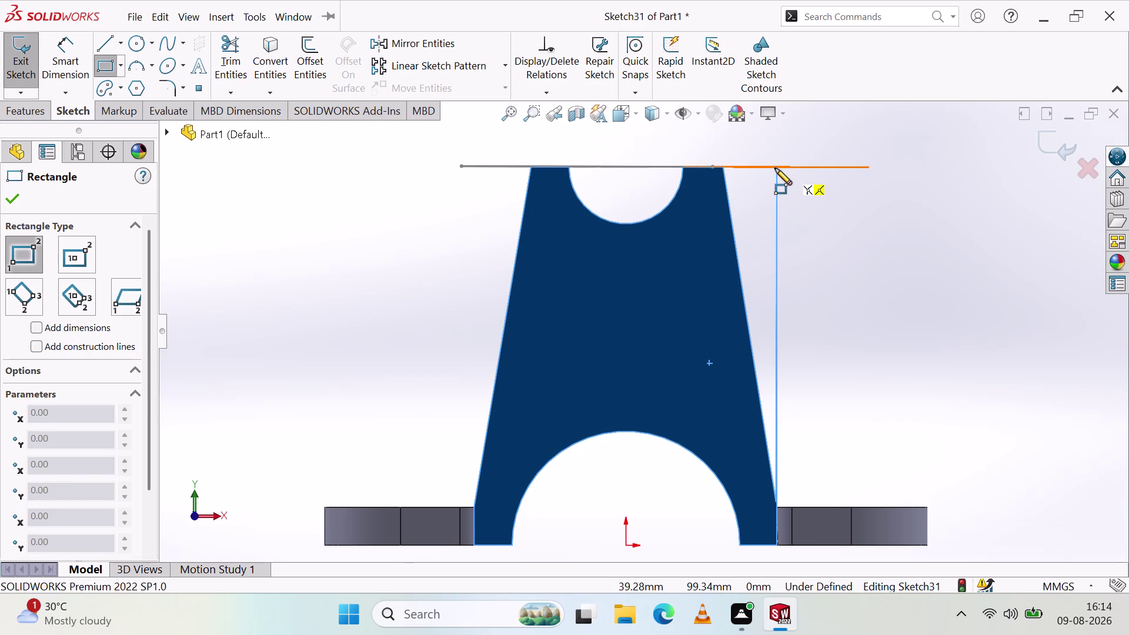
click(764, 166)
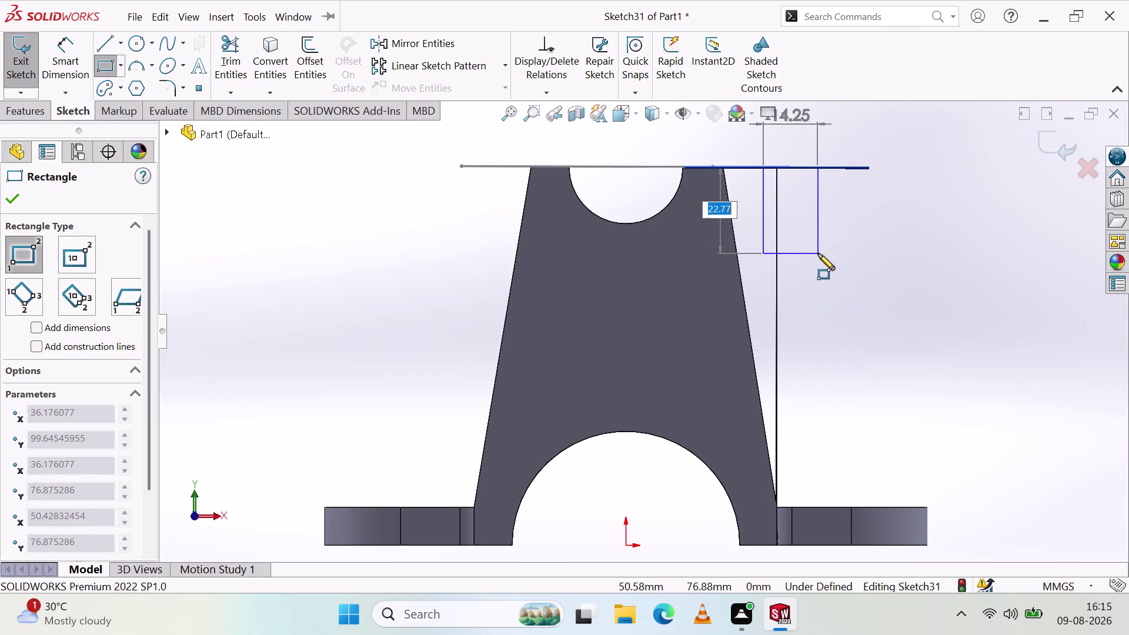
right_click(818, 254)
click(844, 263)
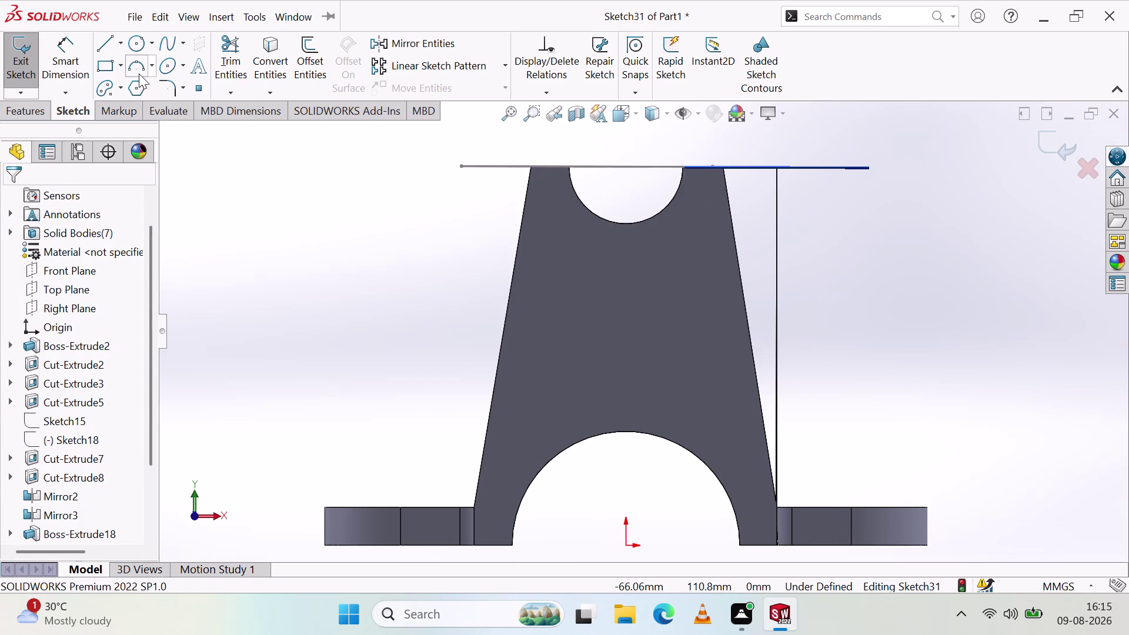
click(109, 69)
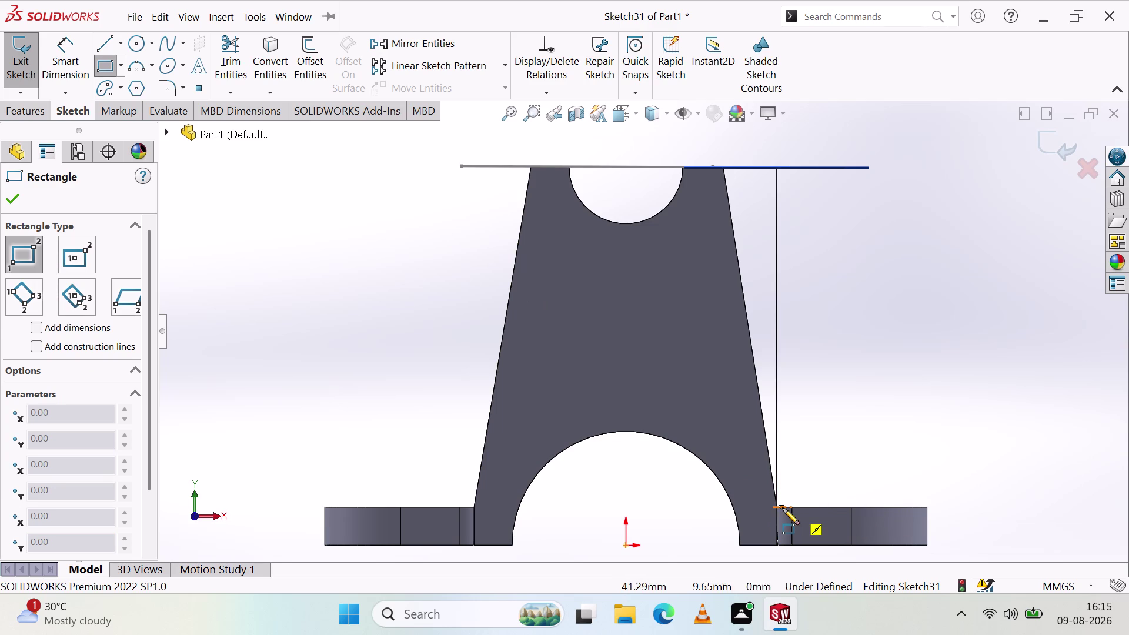
drag(778, 508, 778, 502)
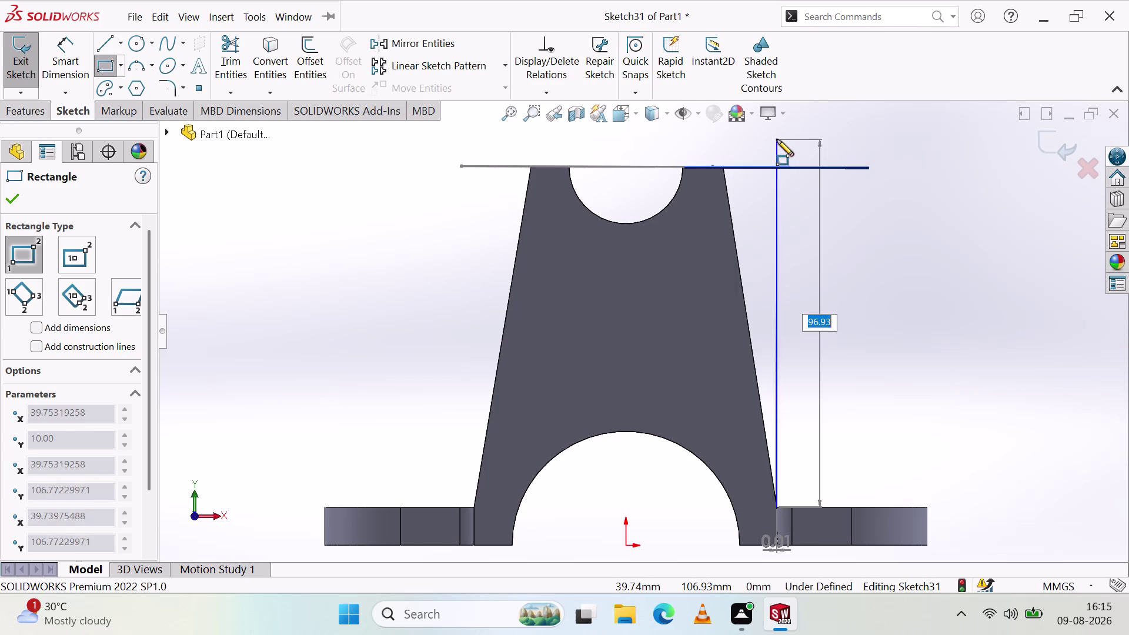
click(777, 140)
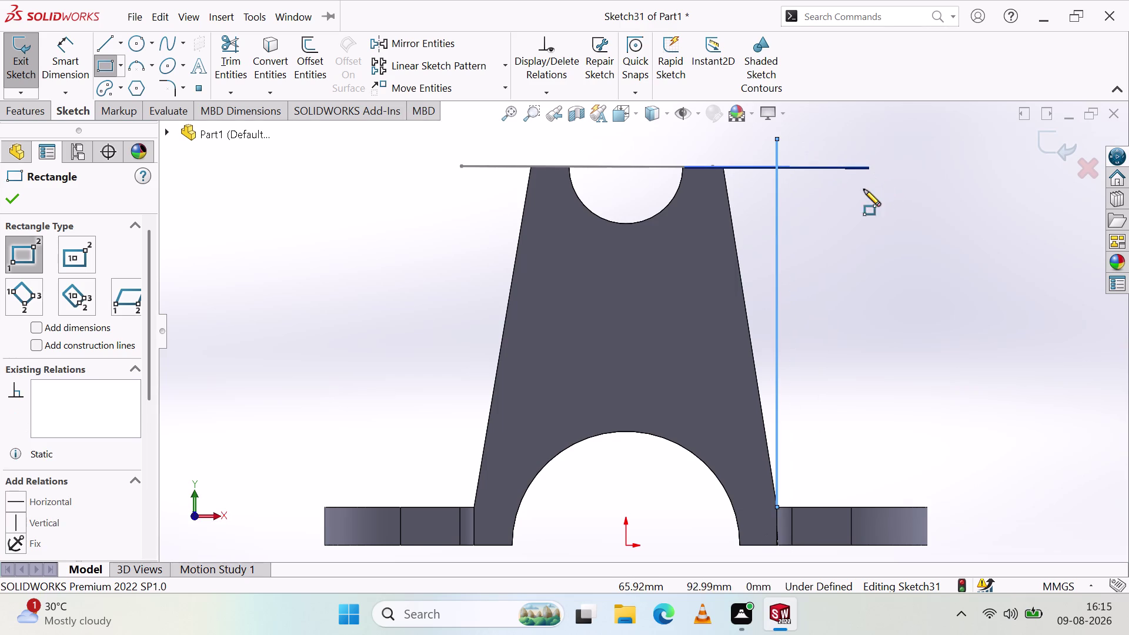
click(14, 193)
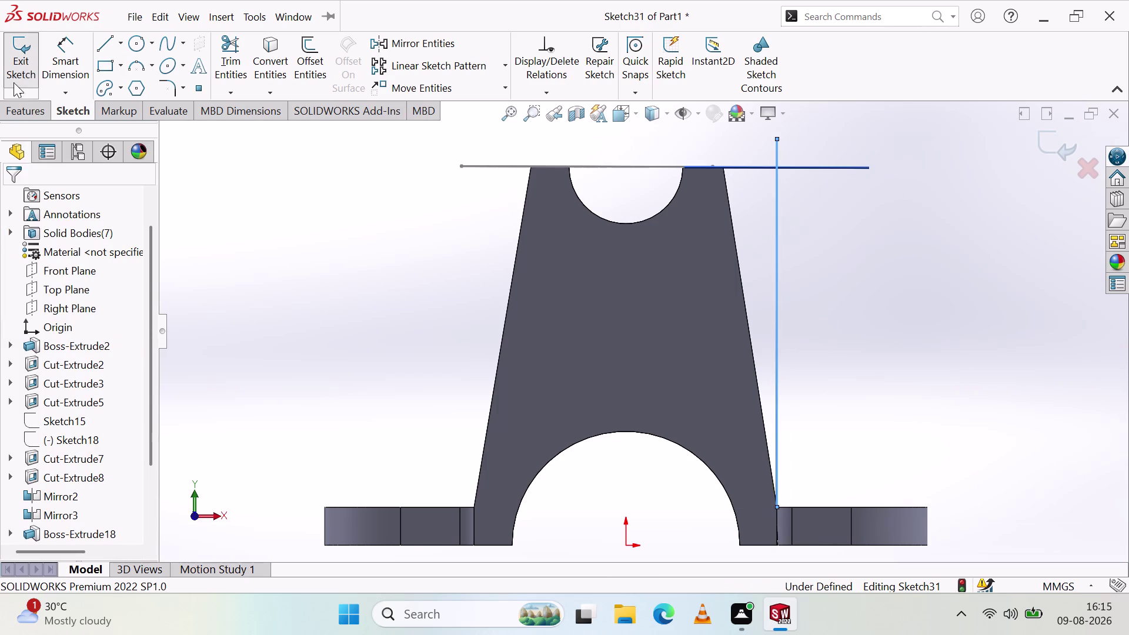
Exit the sketch and apply a Through All extruded cut from it.
click(23, 109)
click(240, 54)
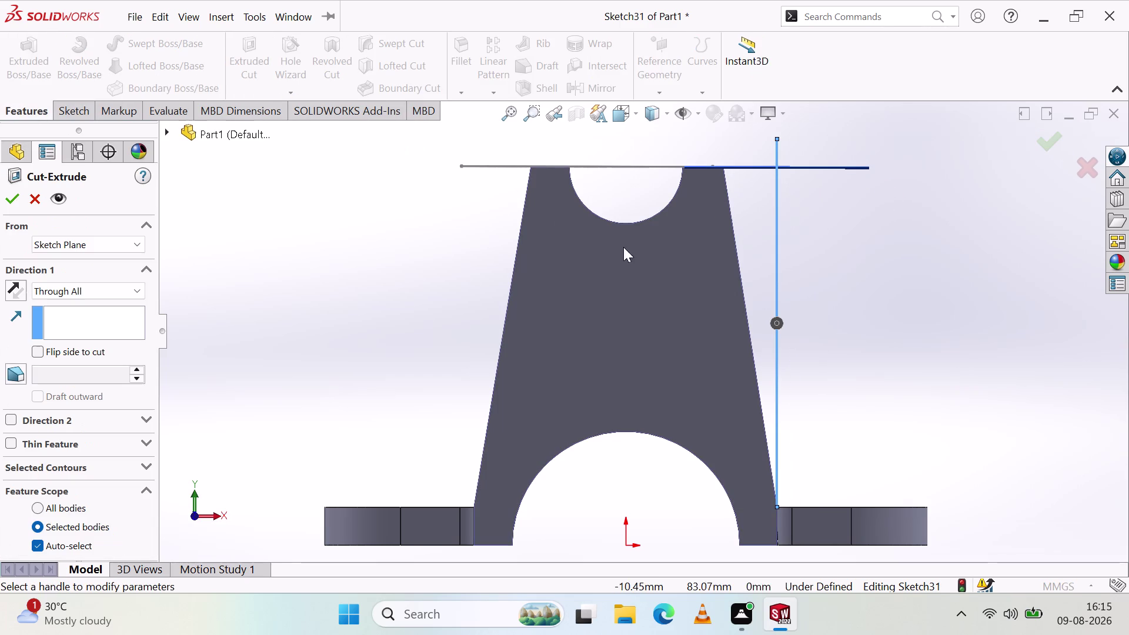
click(6, 196)
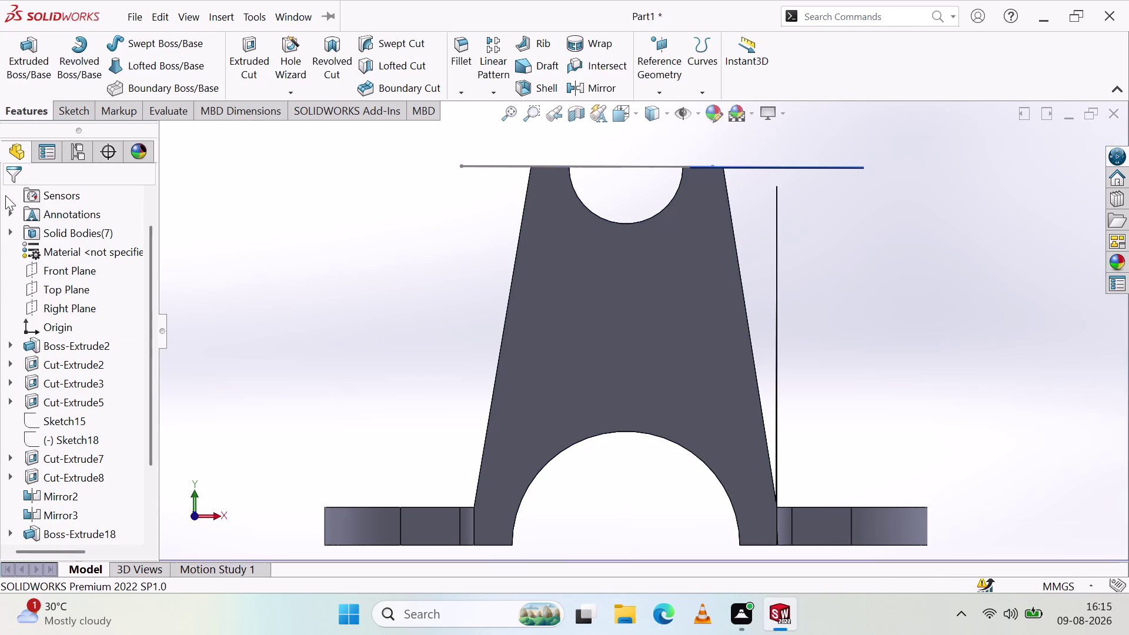
middle_drag(799, 267, 794, 275)
click(52, 104)
click(67, 112)
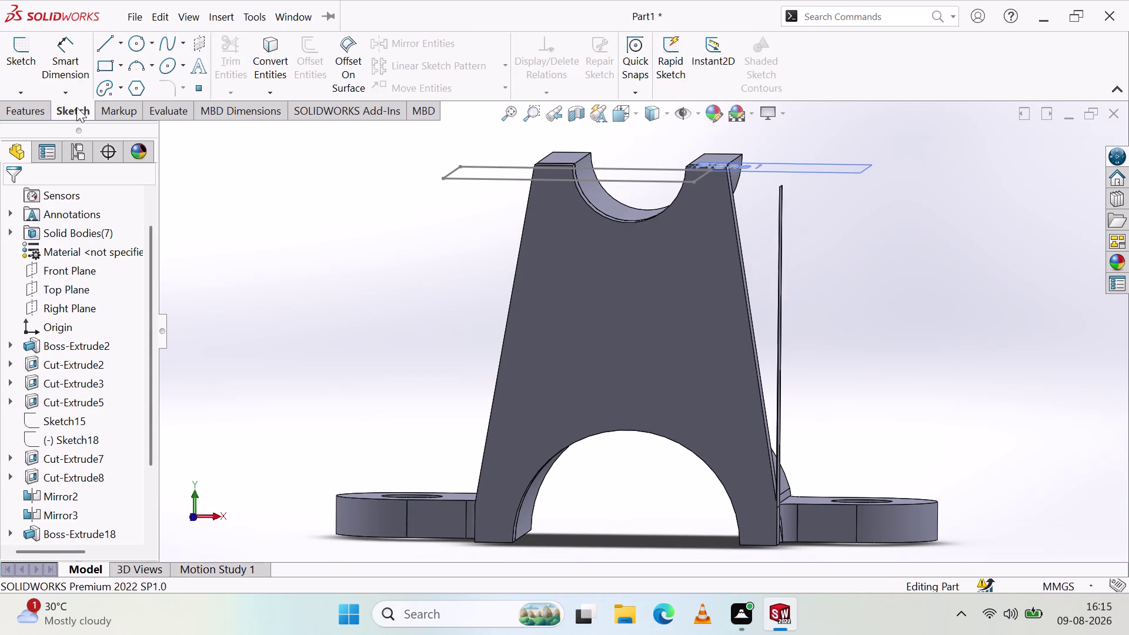
Sketch a vertical line on the front face from the plate's lower right corner toward its top.
click(108, 43)
click(711, 297)
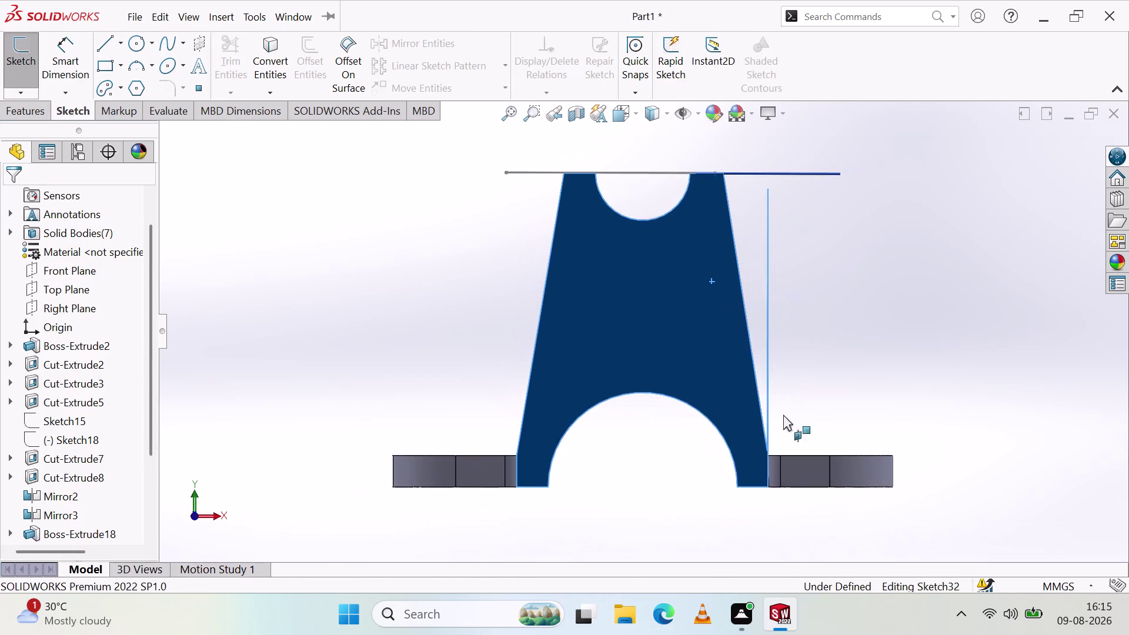
click(766, 455)
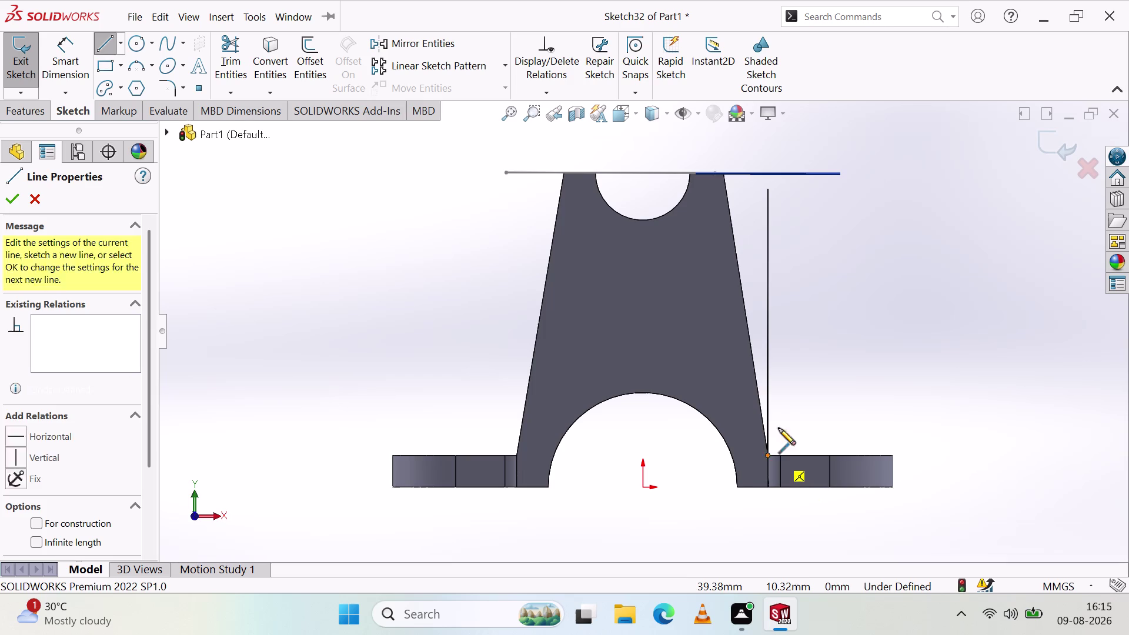
click(766, 193)
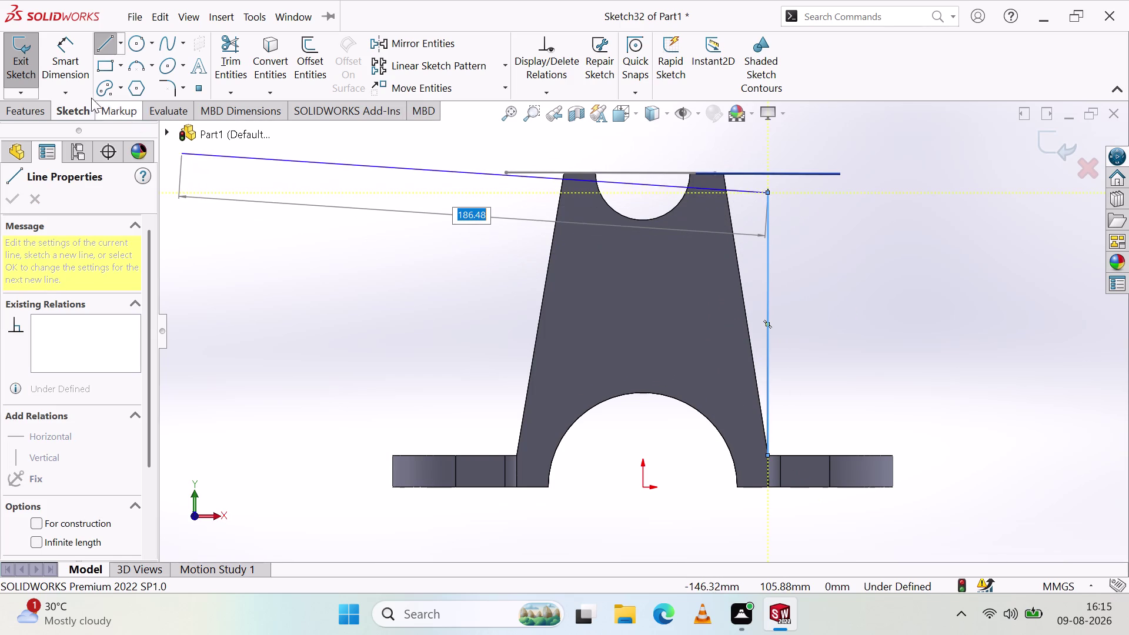
click(12, 114)
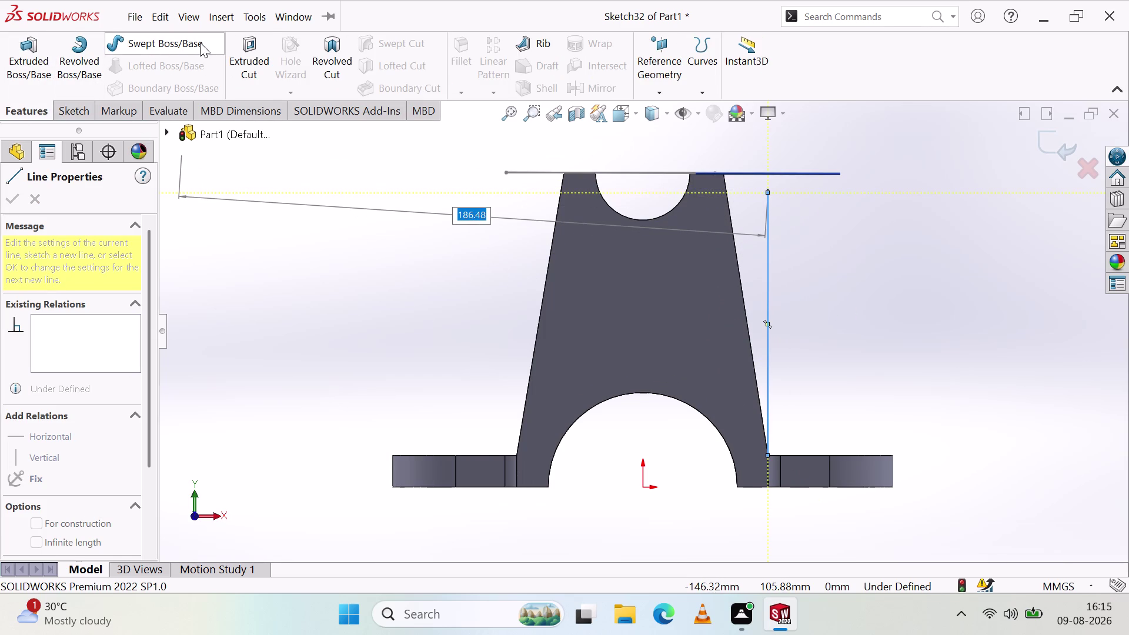
Try an extruded cut from the line, flipping its side, then cancel it after the rebuild error.
click(228, 43)
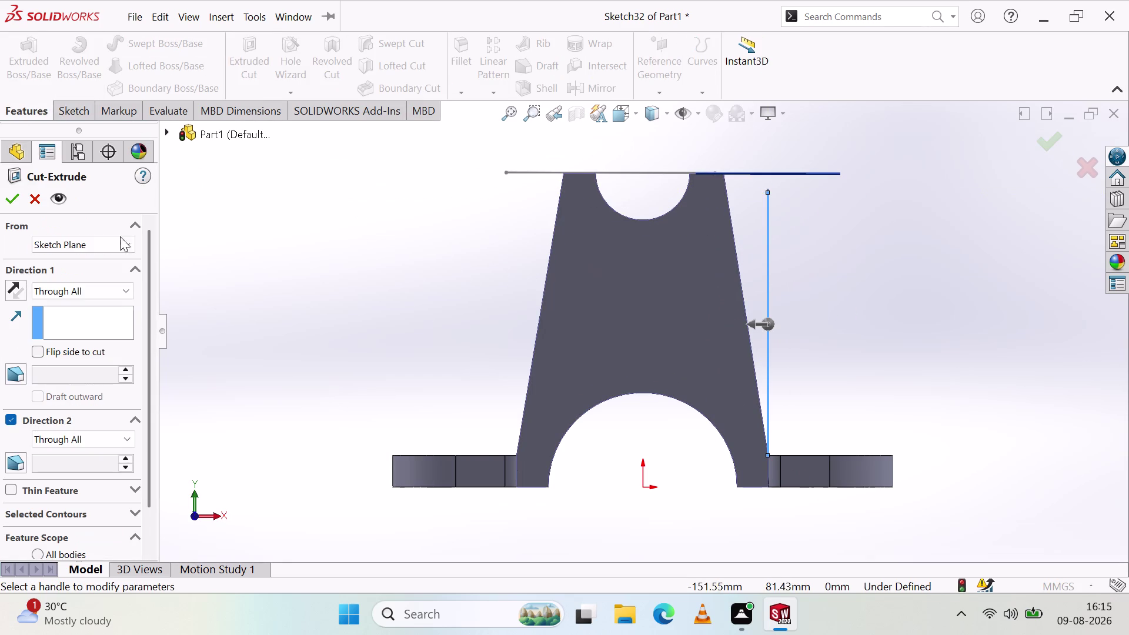
click(11, 202)
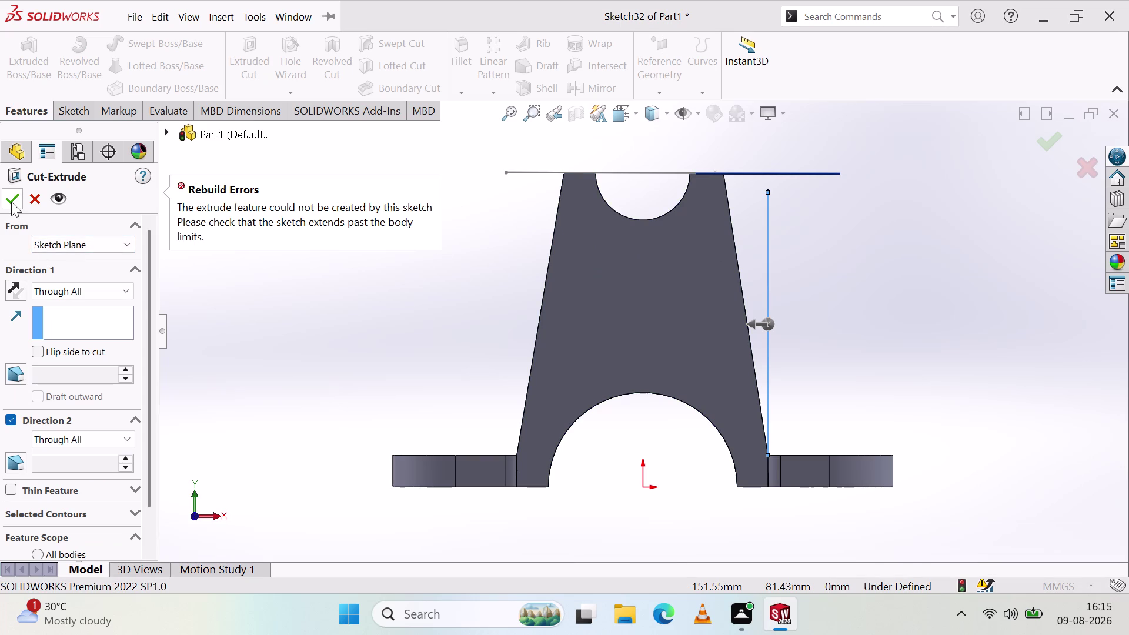
click(10, 196)
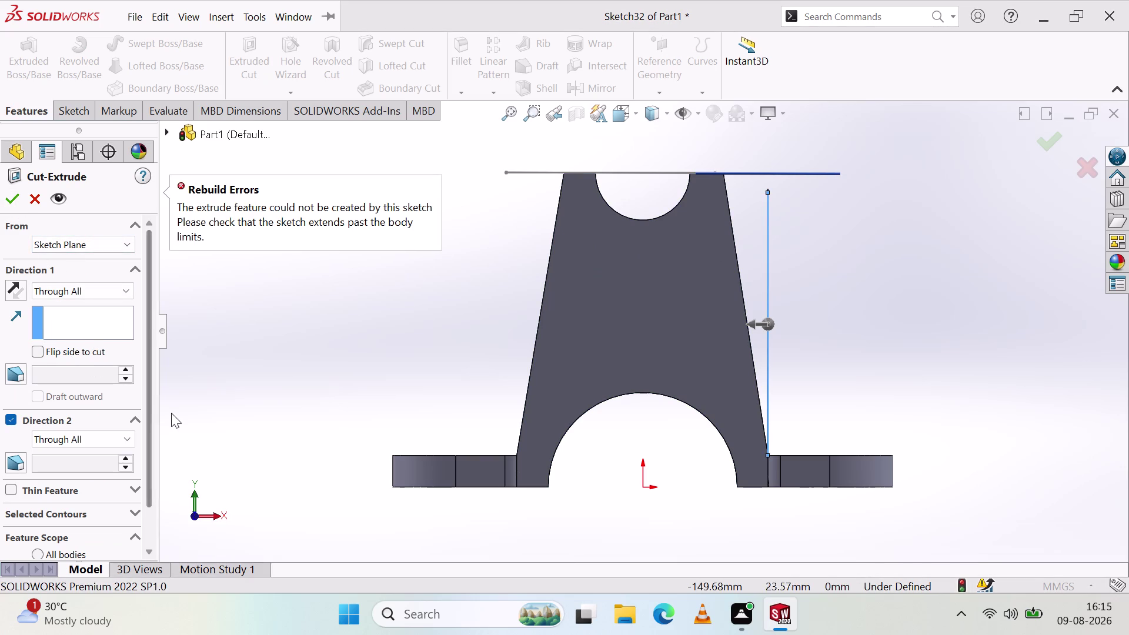
click(33, 347)
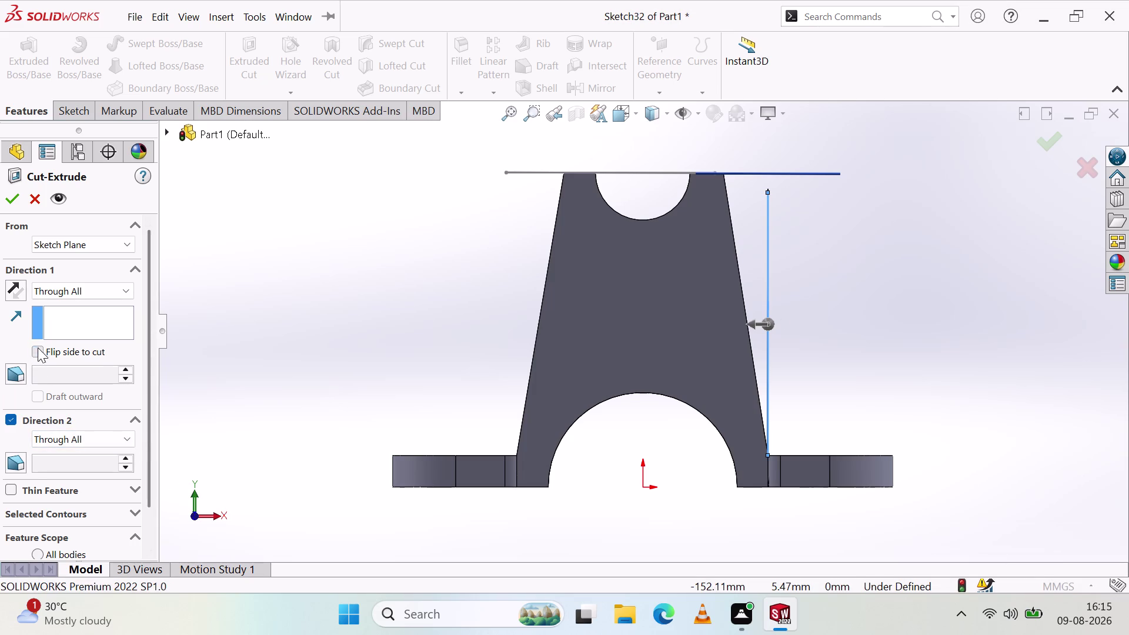
click(16, 197)
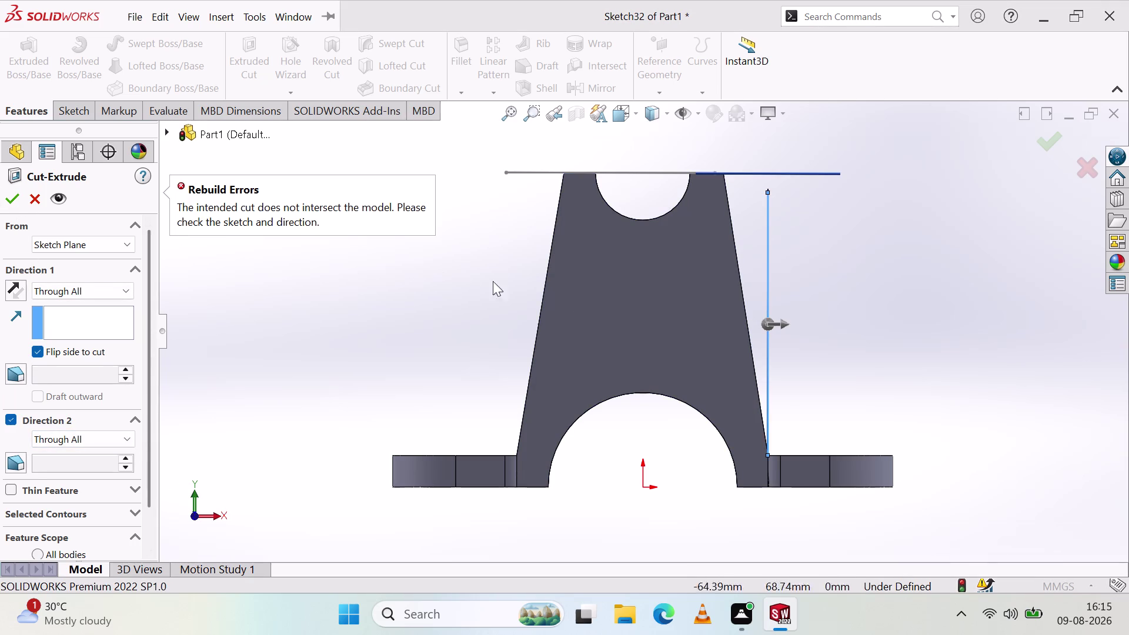
middle_drag(885, 307, 801, 378)
middle_click(801, 377)
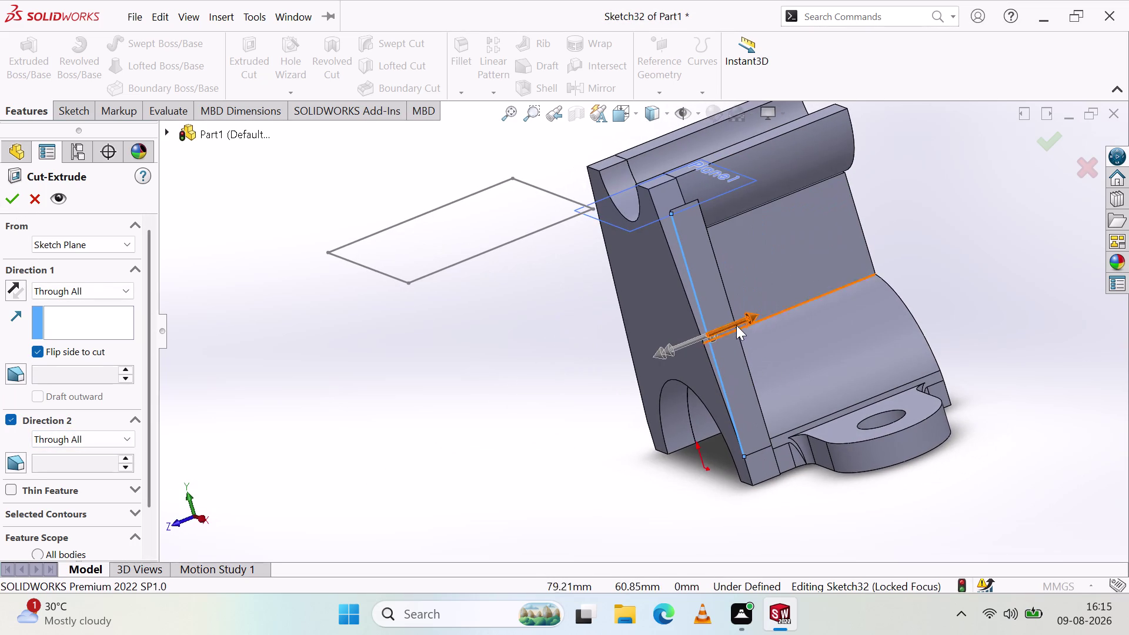
drag(715, 345, 730, 345)
middle_drag(486, 274, 498, 267)
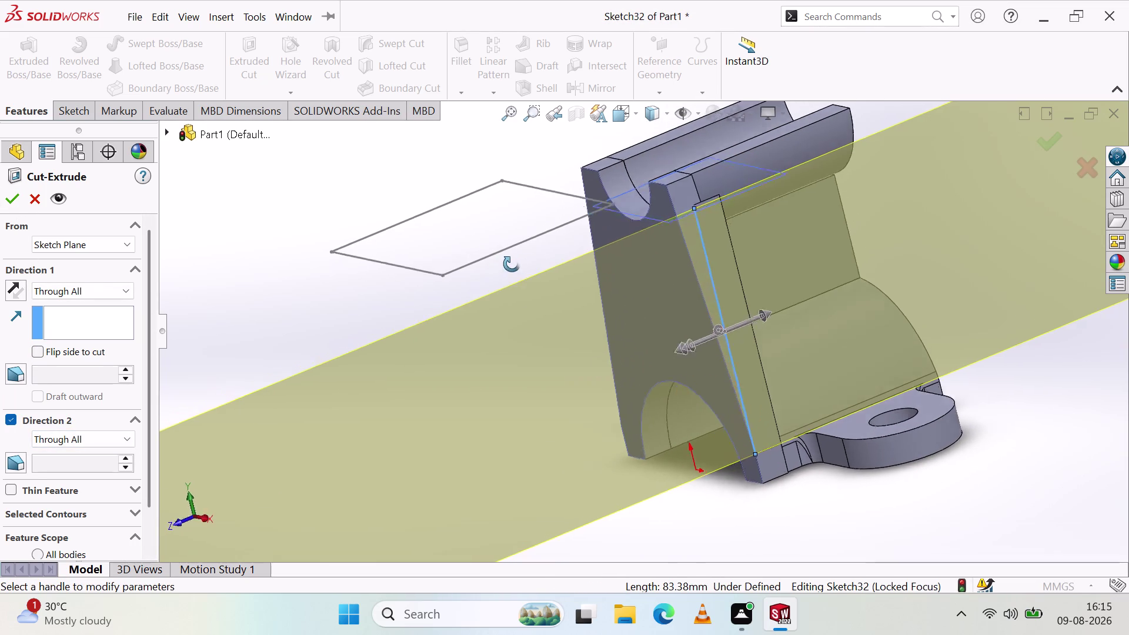
middle_drag(498, 267, 549, 272)
click(15, 201)
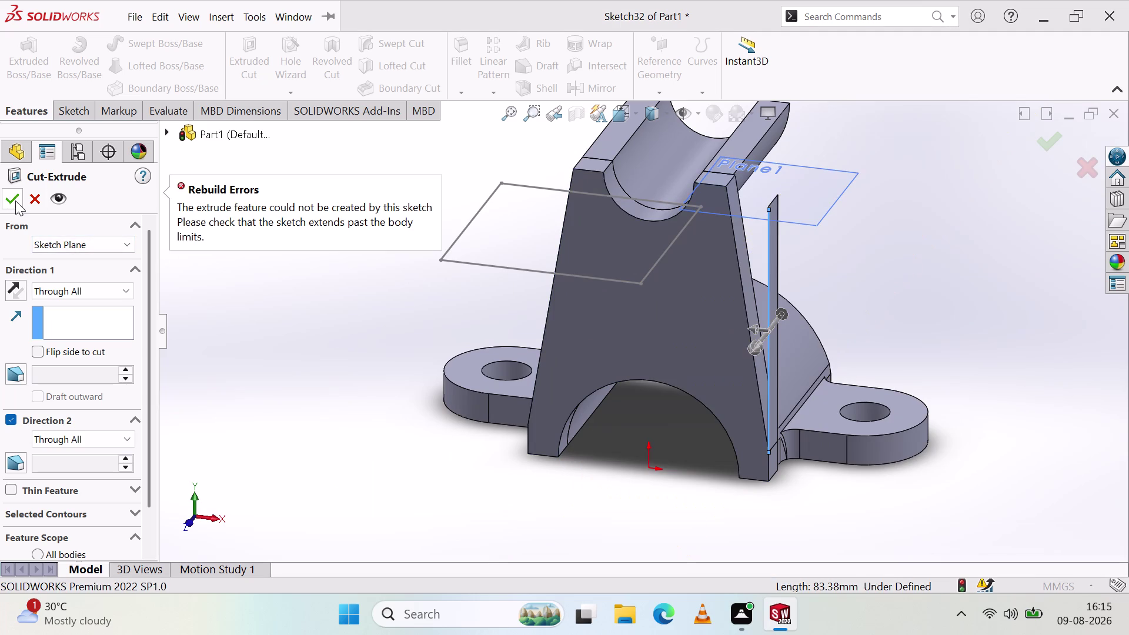
right_click(638, 447)
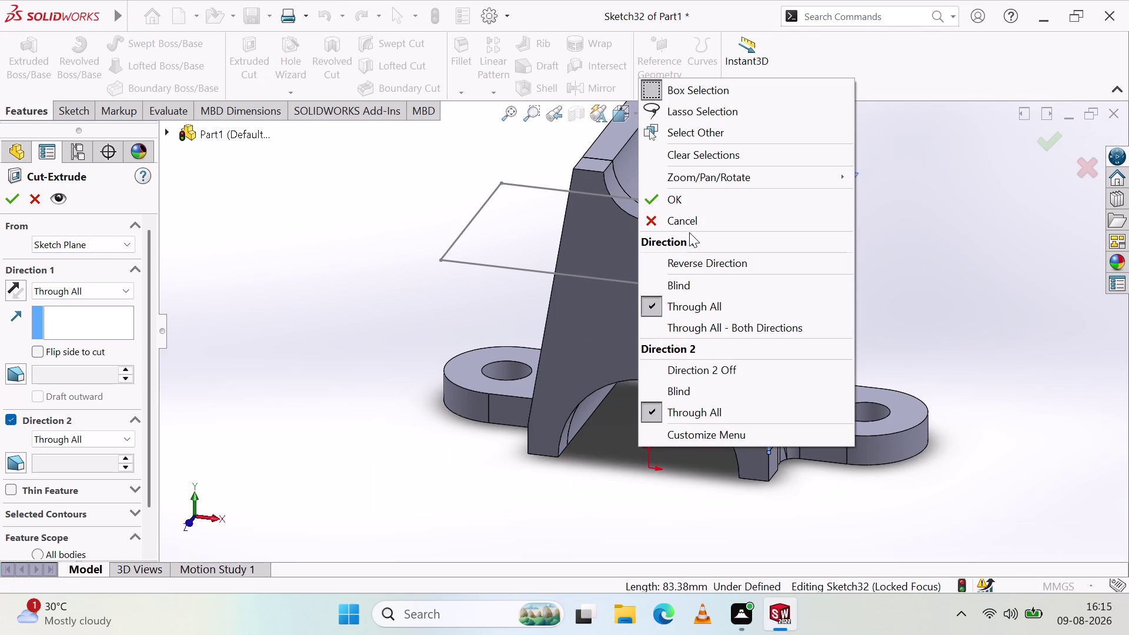
click(693, 220)
Hide the thin leftover sliver body at the plate's side edge.
middle_drag(698, 482, 734, 518)
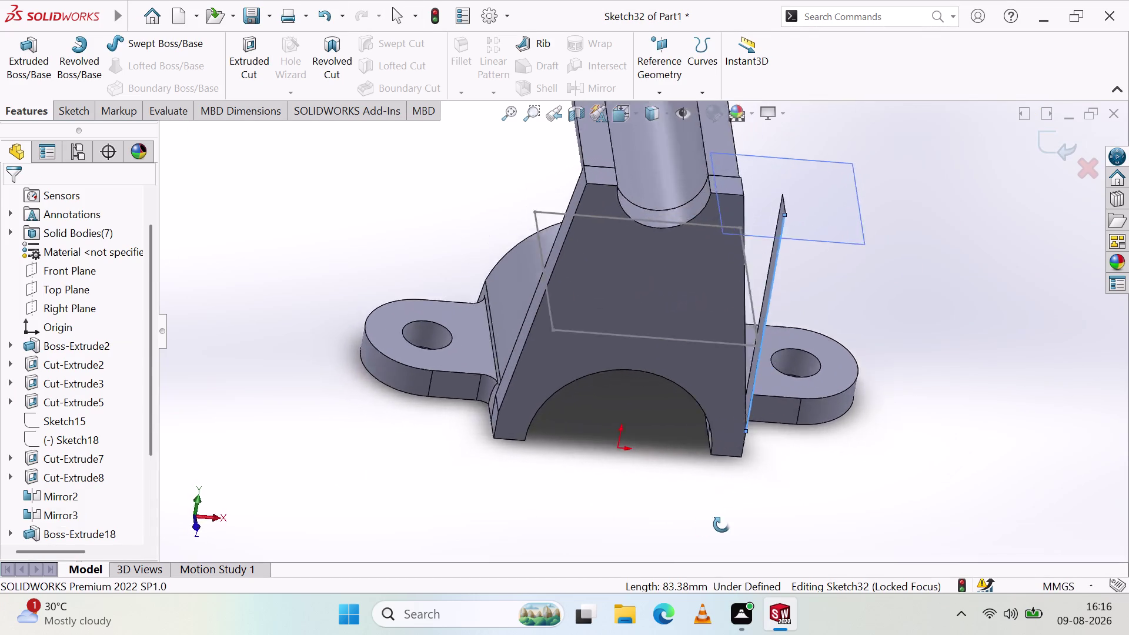
middle_drag(735, 518, 673, 533)
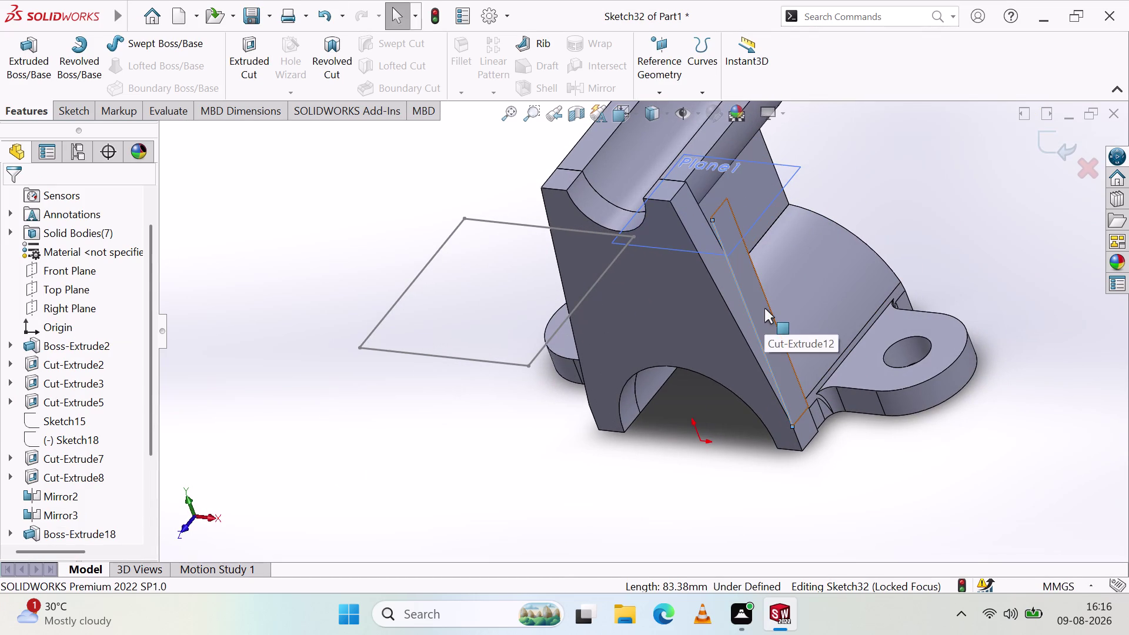
click(766, 309)
right_click(776, 326)
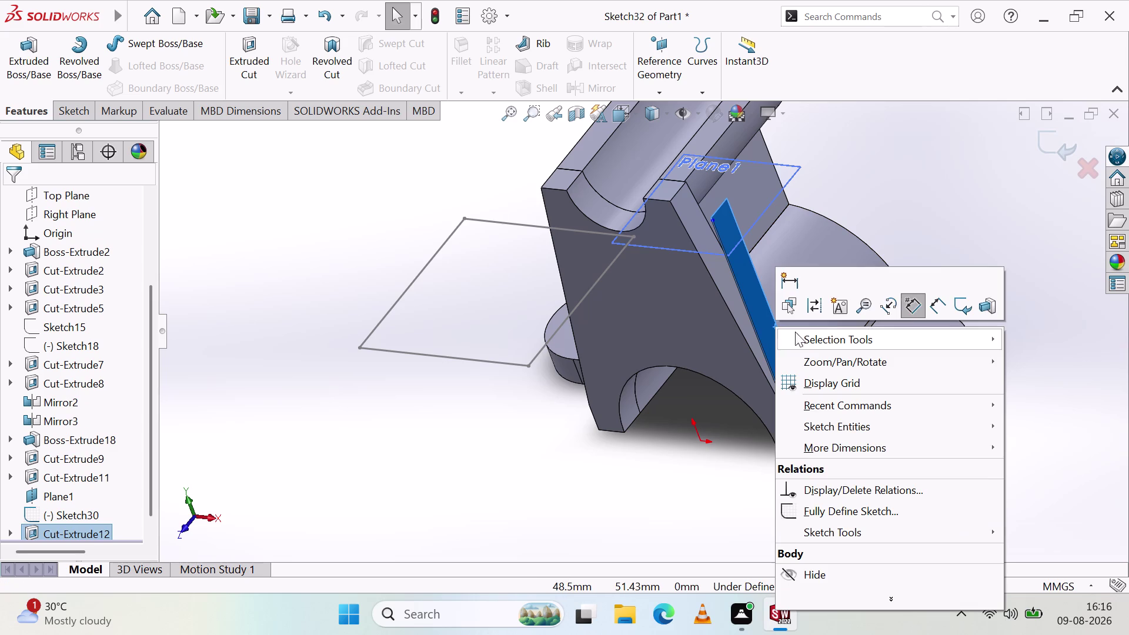
click(966, 306)
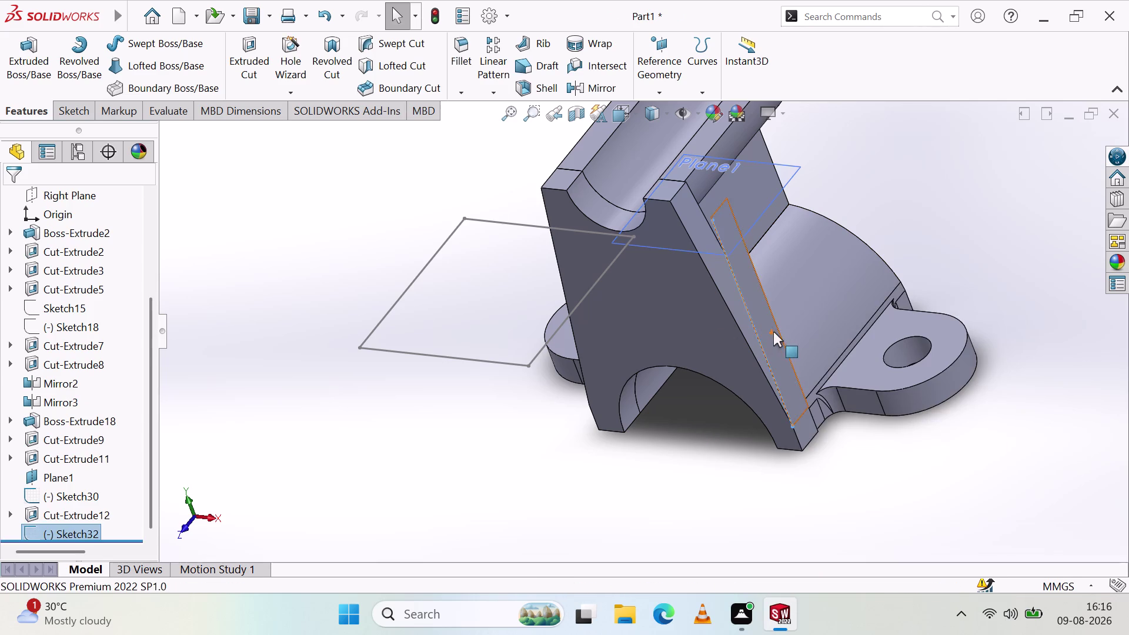
Close Sketch33, the unwanted sketch on the side face.
click(774, 332)
click(837, 294)
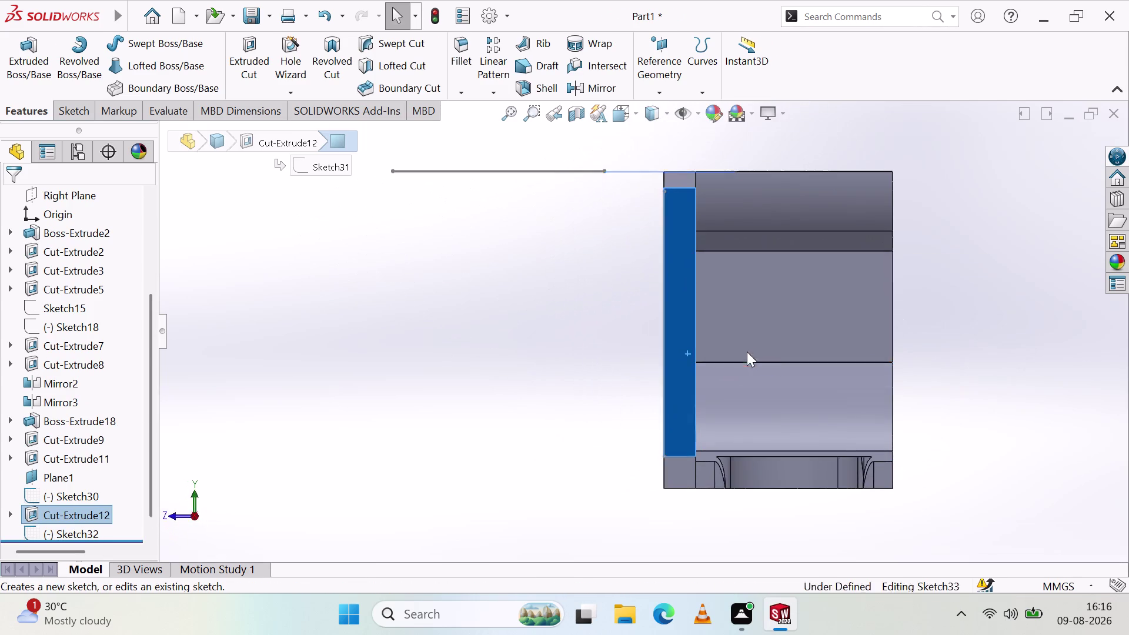
middle_drag(749, 347, 887, 370)
middle_click(887, 369)
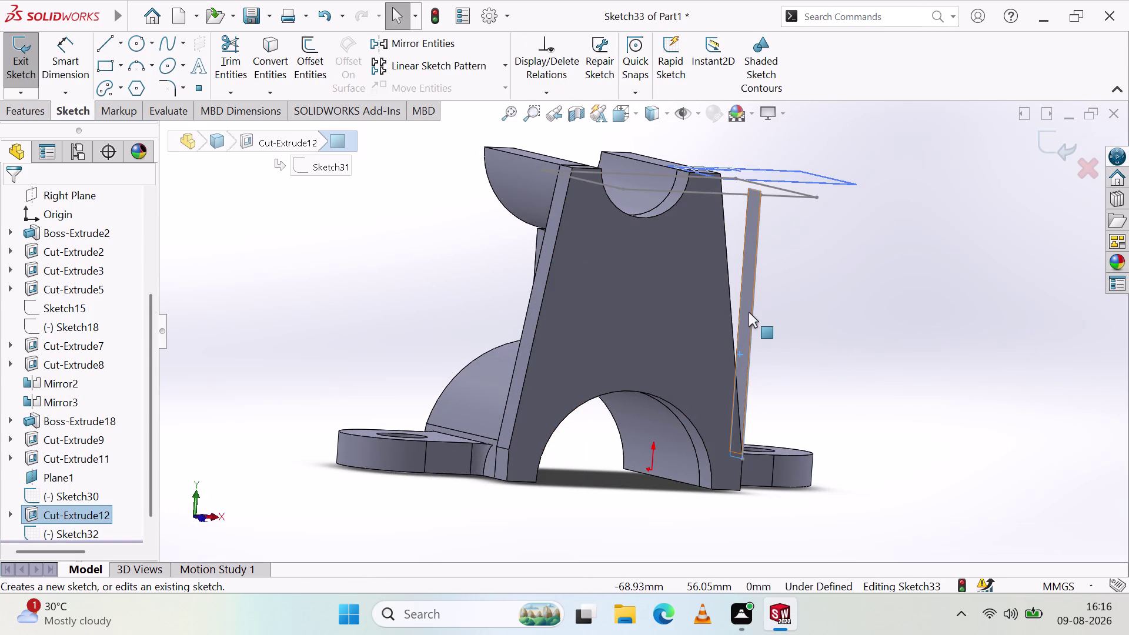
click(749, 312)
right_click(747, 309)
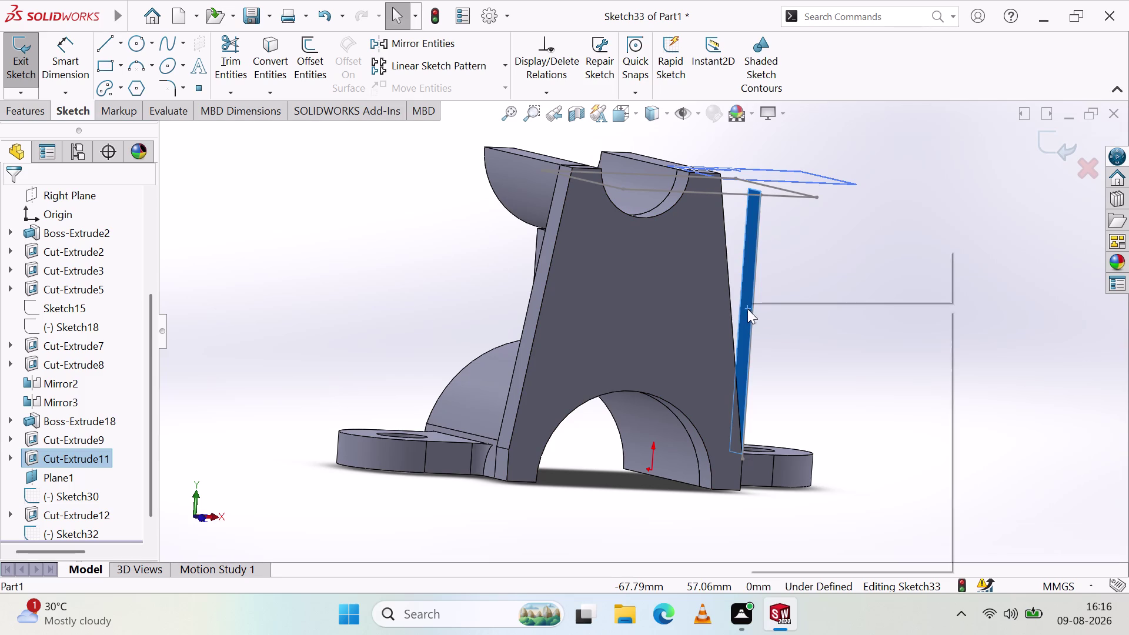
click(942, 289)
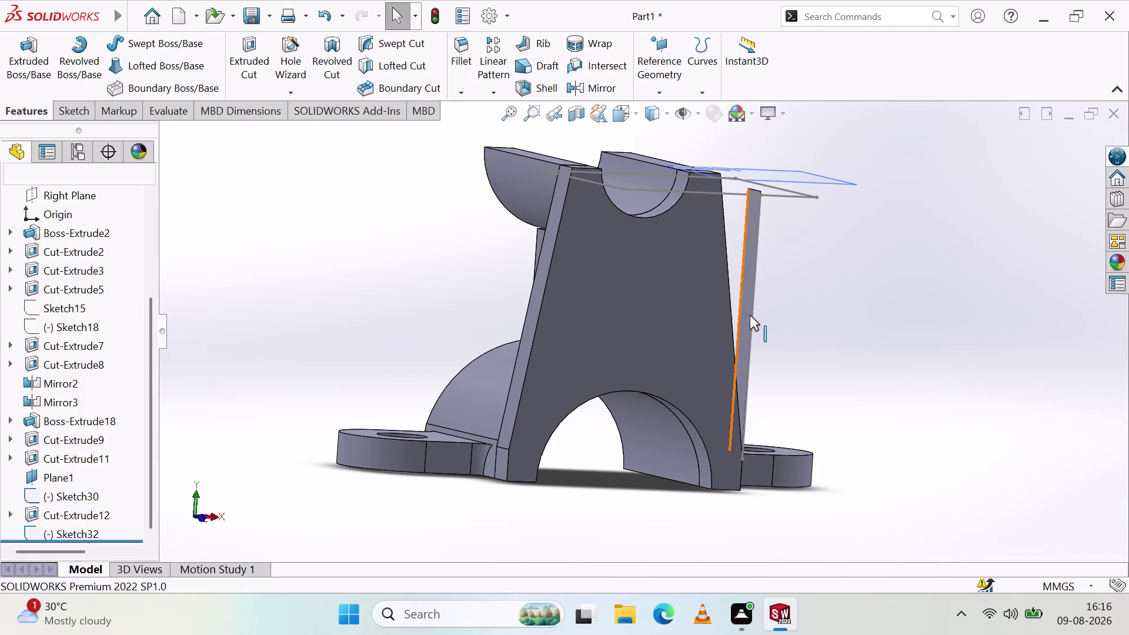
Start a new sketch on the sliver face with the corner rectangle tool.
click(747, 310)
click(815, 275)
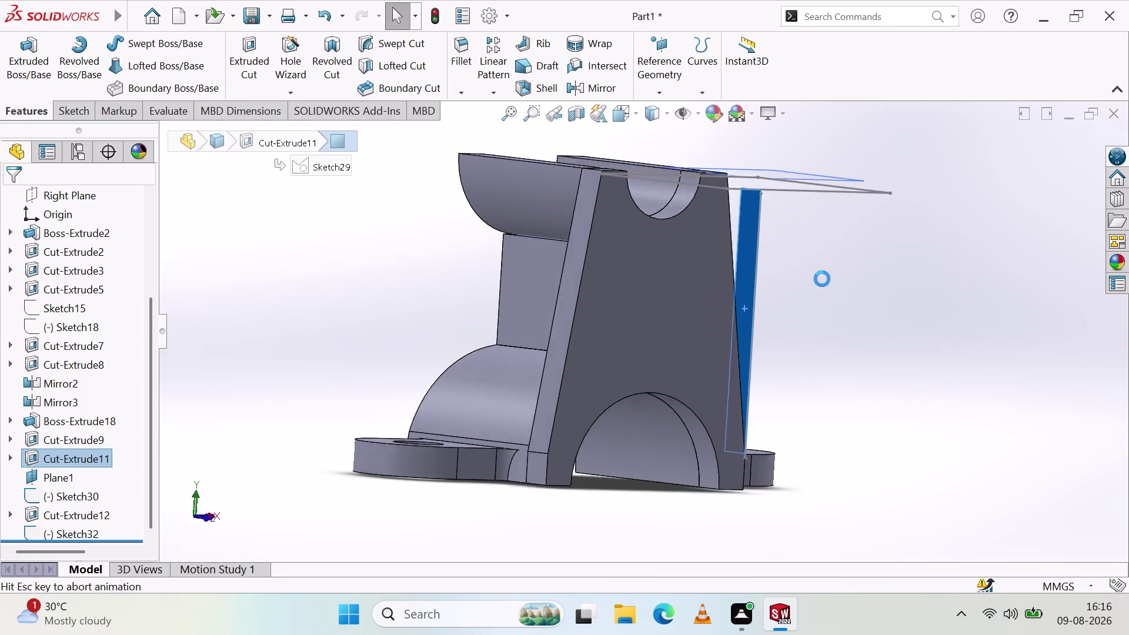
click(106, 63)
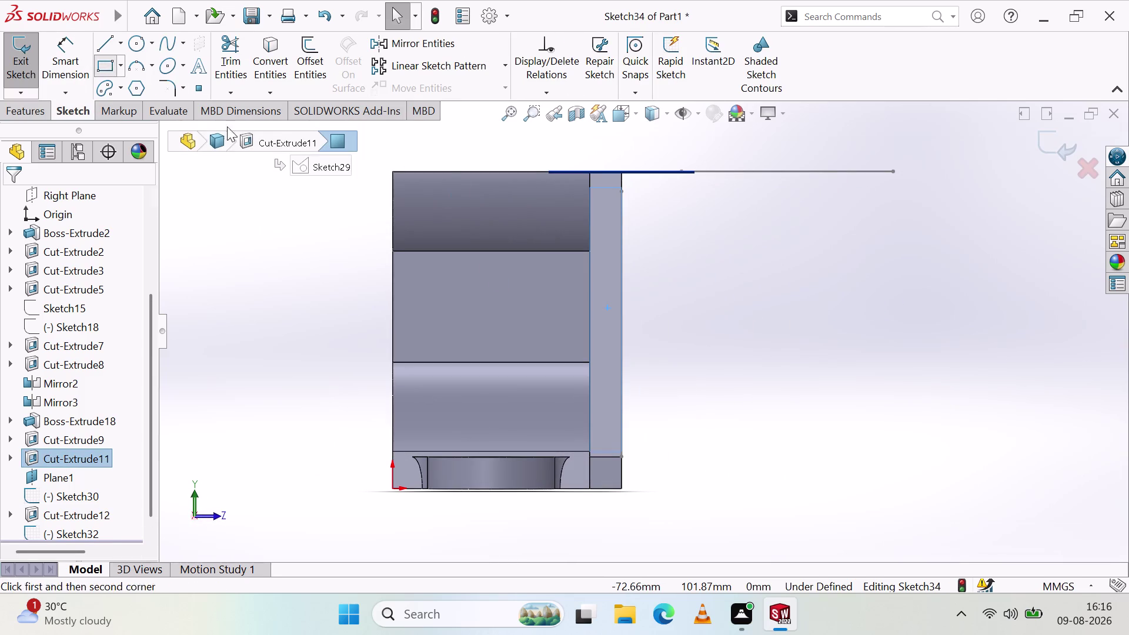
middle_drag(716, 227, 693, 234)
middle_click(693, 235)
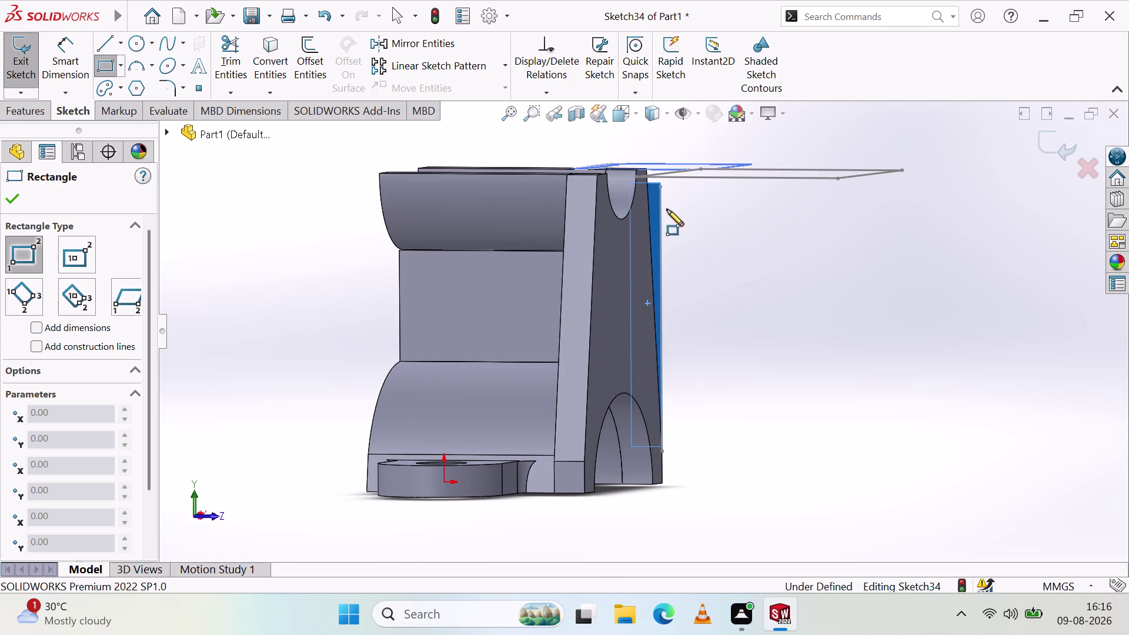
scroll(down, 3)
middle_drag(742, 195, 729, 194)
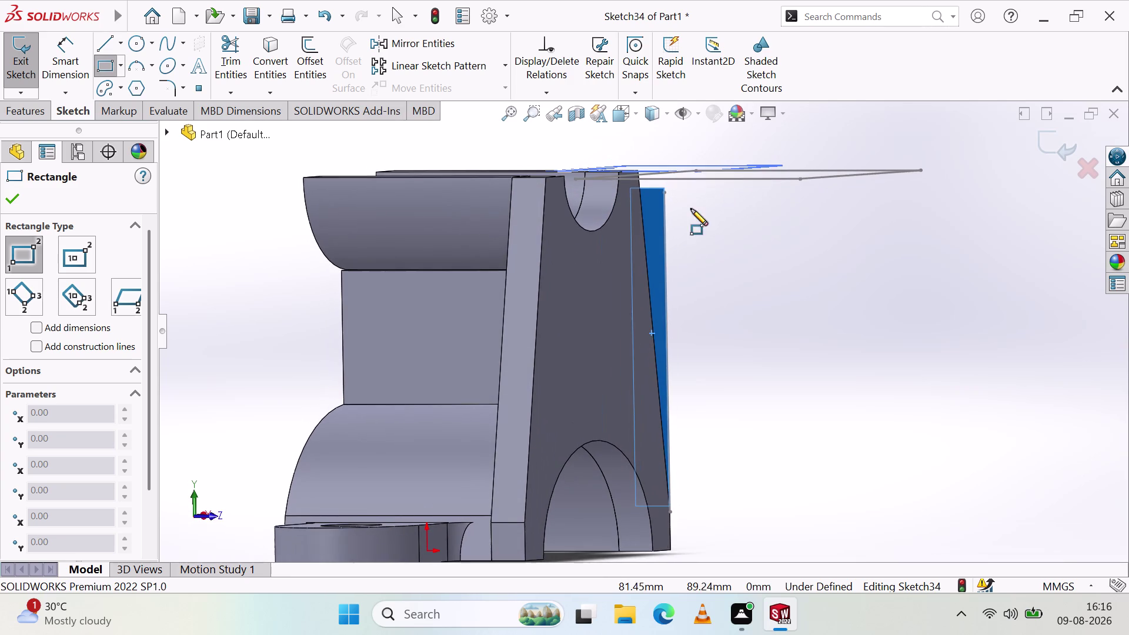
Draw the rectangle from the sliver's top to its bottom and start an extruded cut.
click(661, 186)
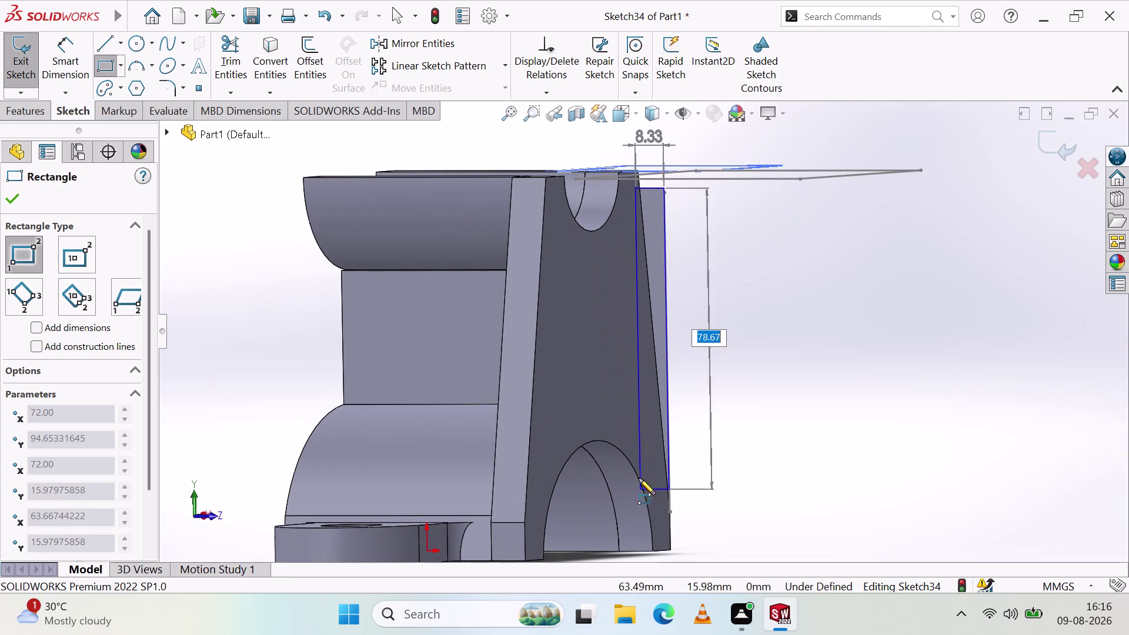
middle_drag(636, 451, 622, 457)
middle_click(622, 458)
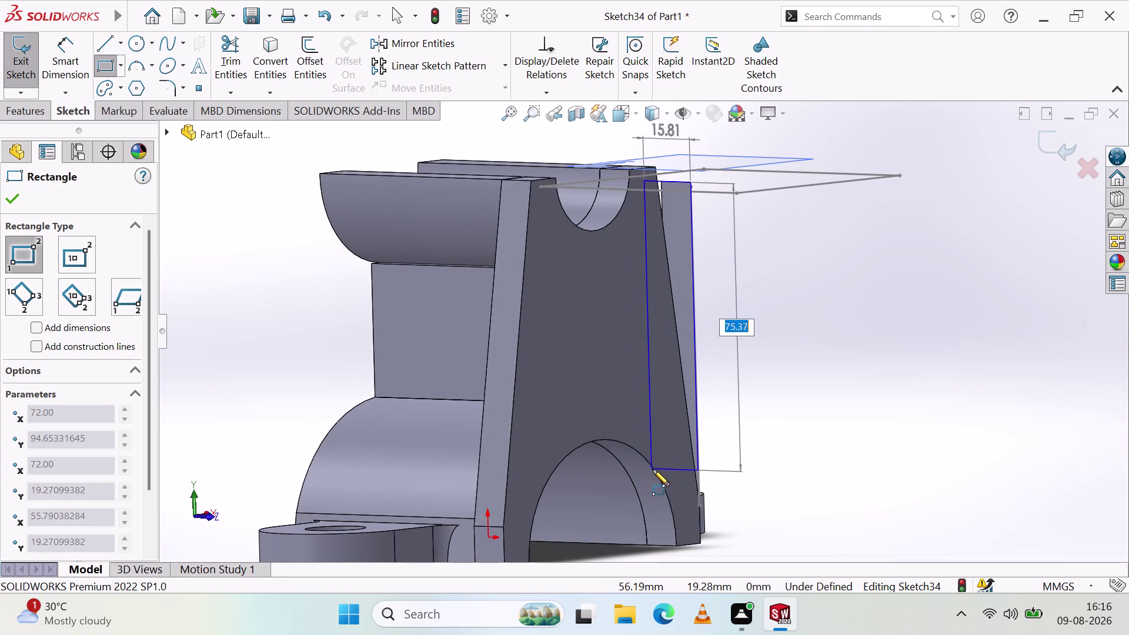
click(668, 475)
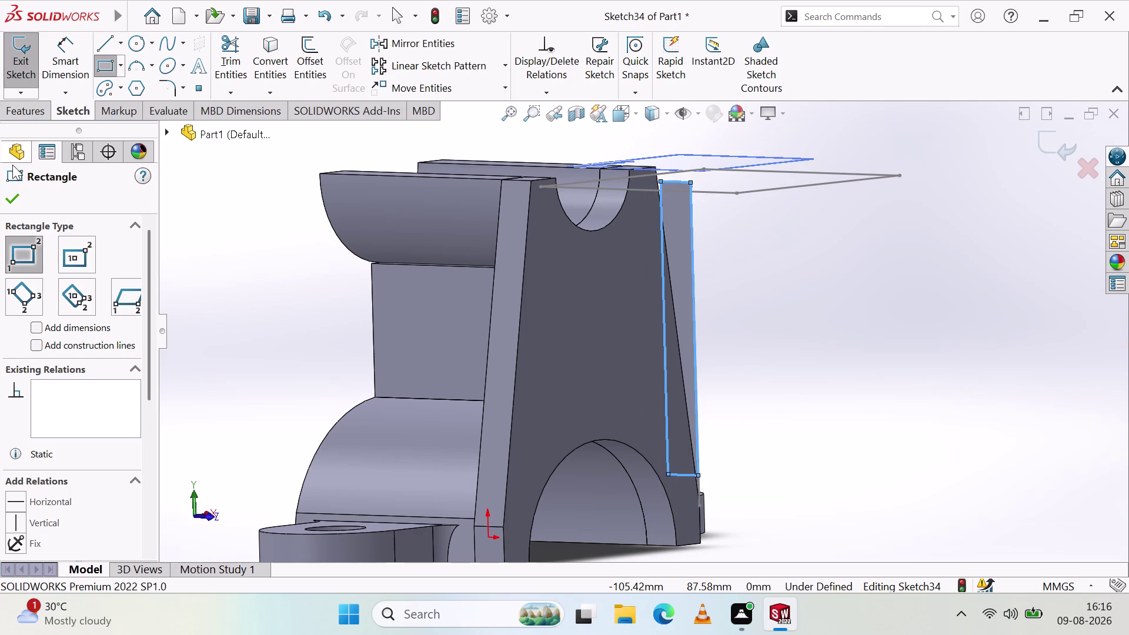
click(15, 200)
click(22, 113)
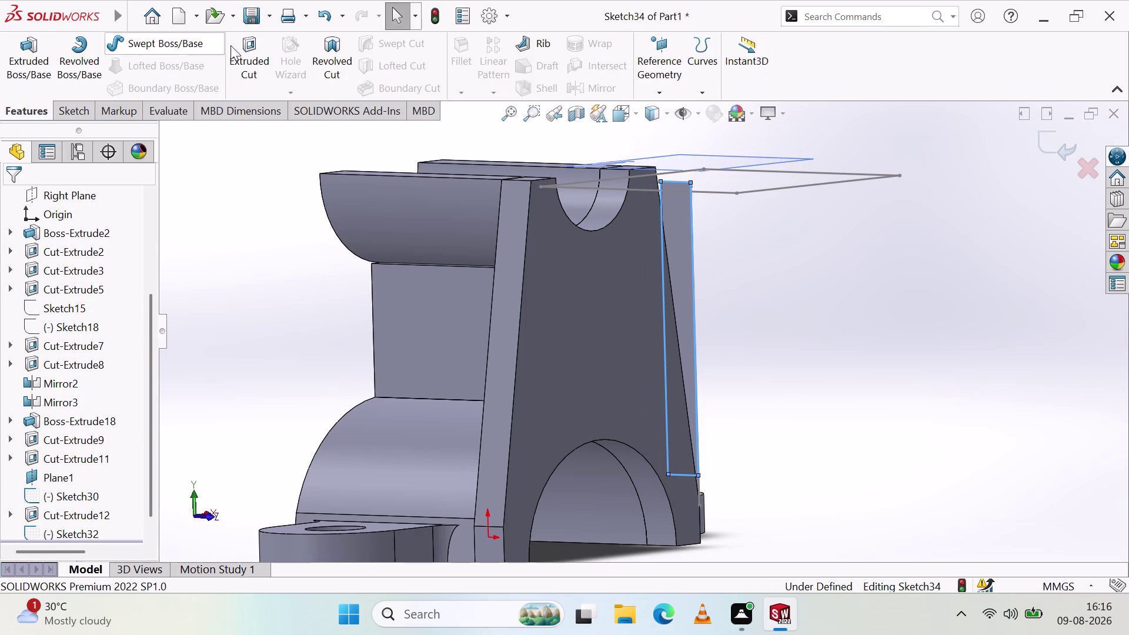
click(267, 48)
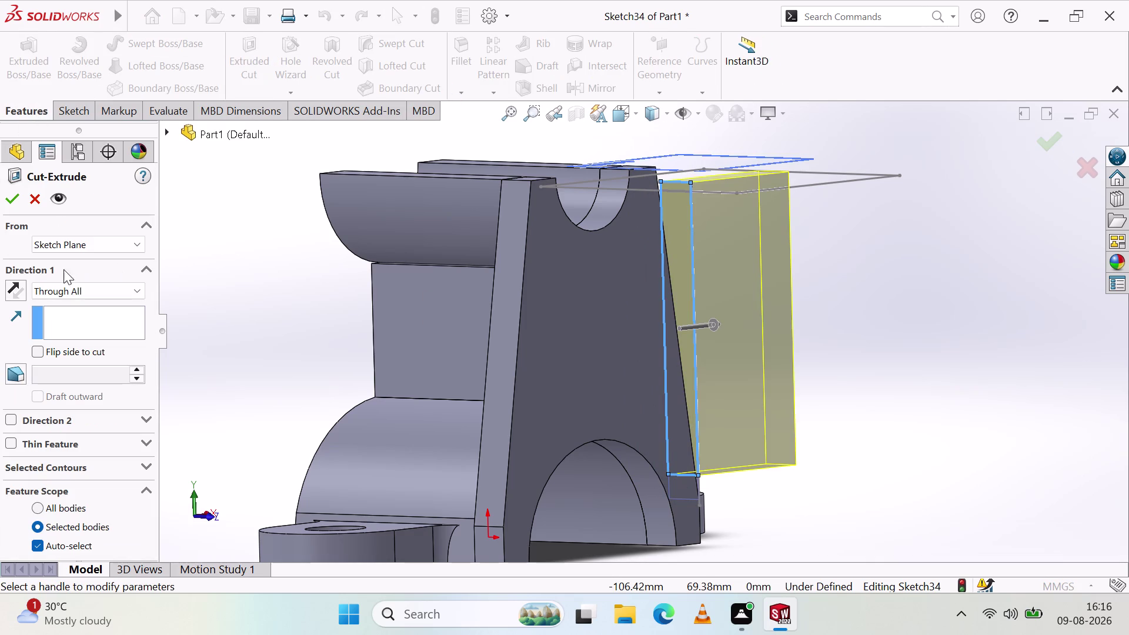
Confirm the through-all cut and orbit to check the trimmed side.
click(18, 211)
drag(14, 212, 15, 201)
click(14, 201)
middle_drag(795, 270, 703, 341)
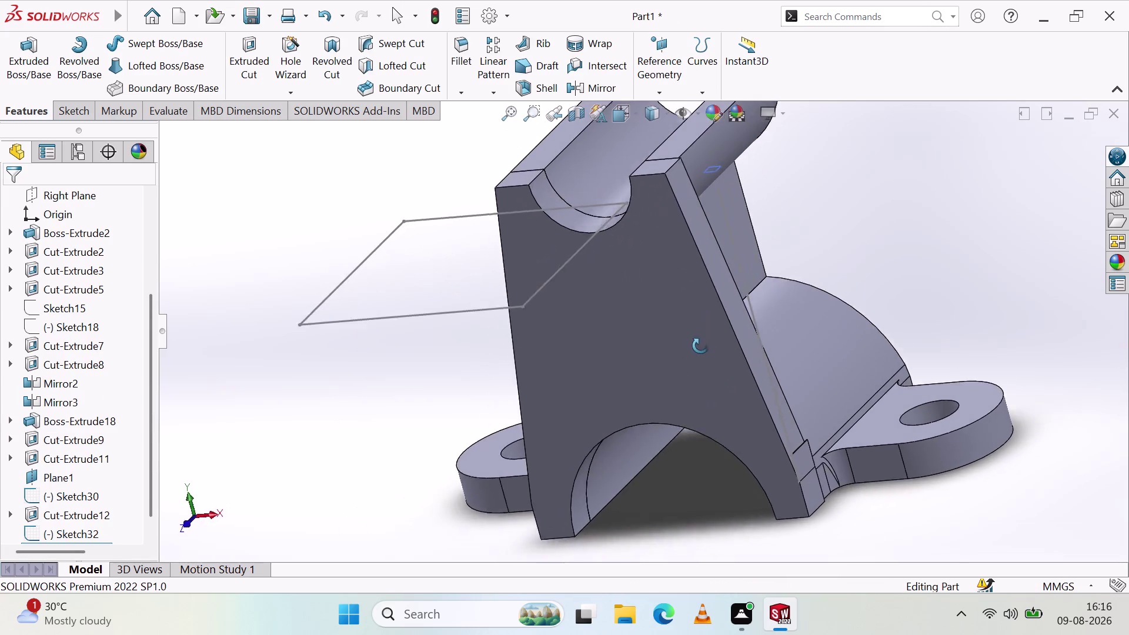
middle_drag(703, 341, 734, 509)
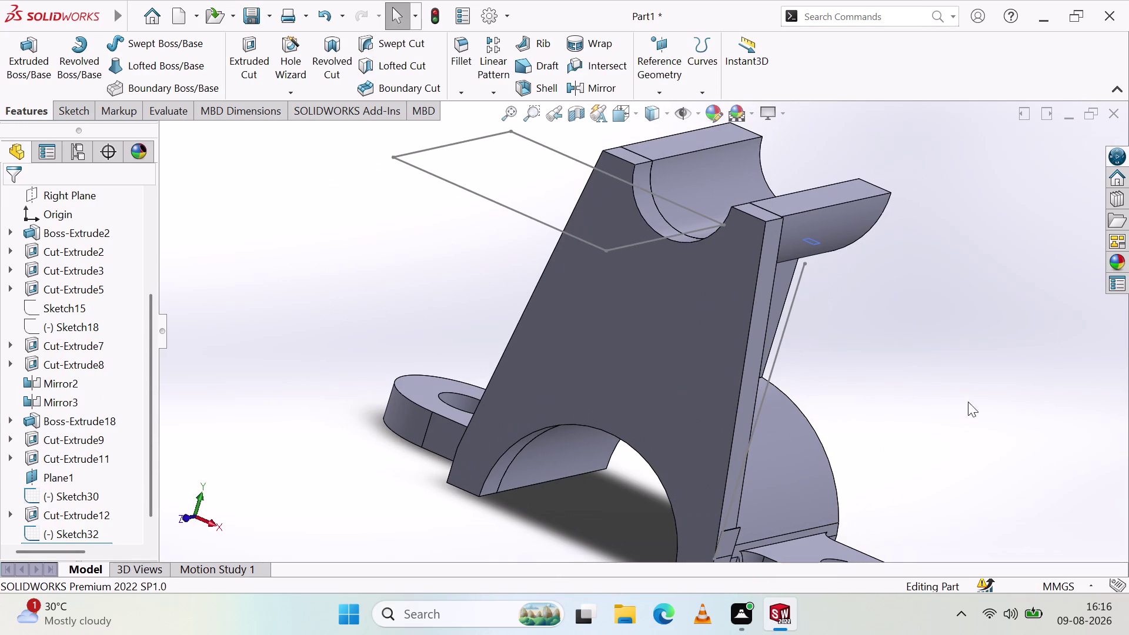
Select Sketch32's leftover vertical line and hide it.
click(972, 394)
click(978, 396)
click(792, 314)
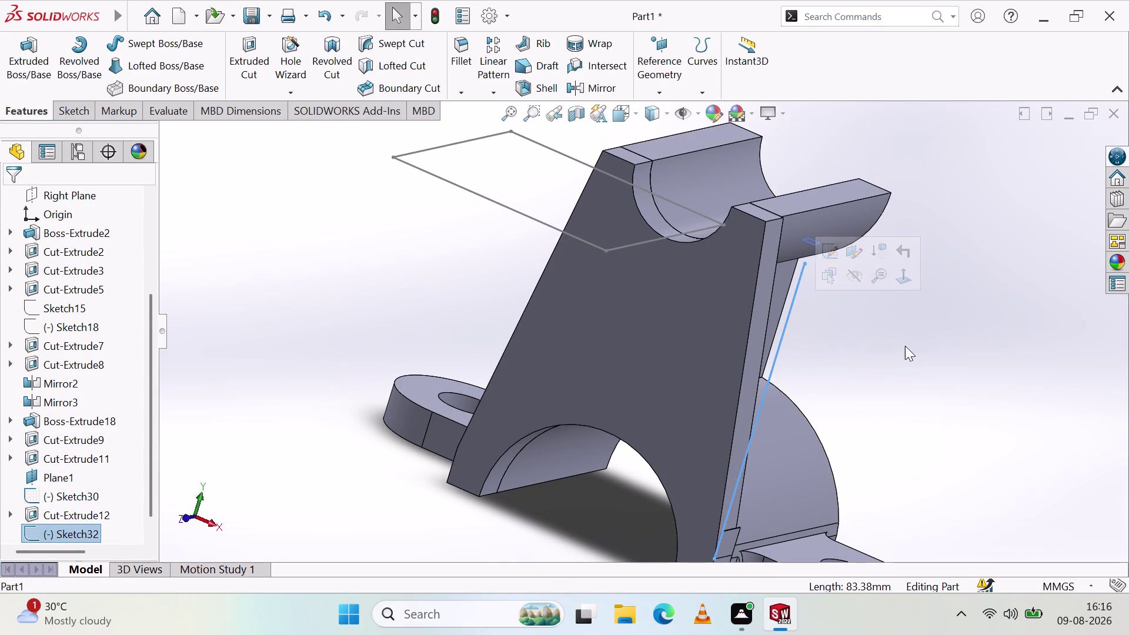
middle_drag(906, 346, 814, 587)
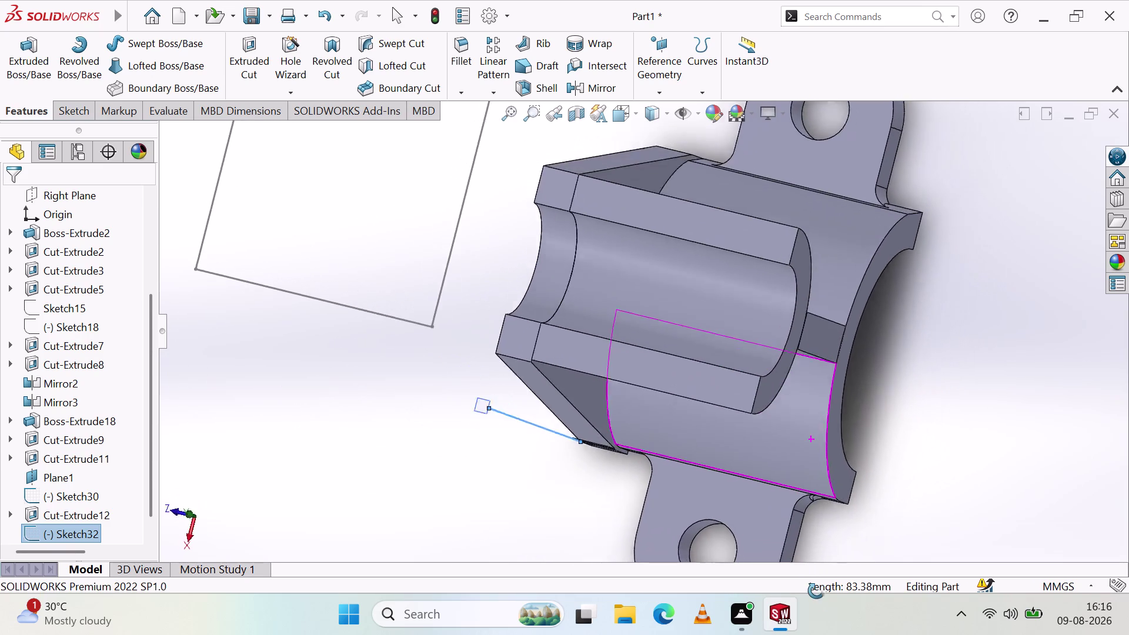
middle_drag(814, 587, 741, 481)
middle_click(740, 483)
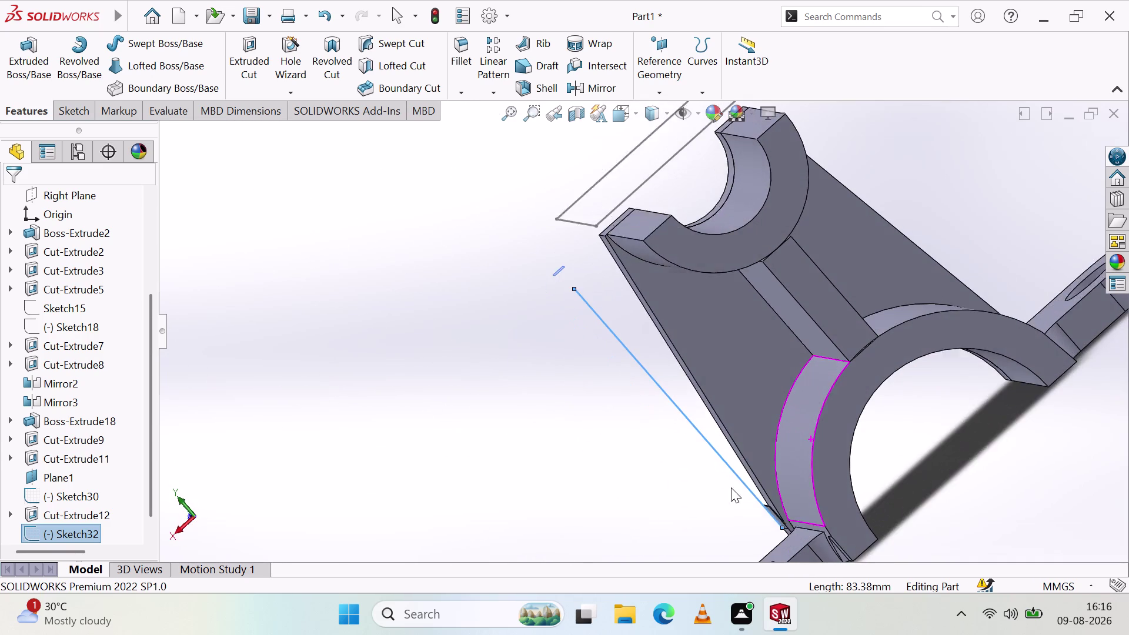
middle_drag(643, 421, 863, 435)
scroll(down, 3)
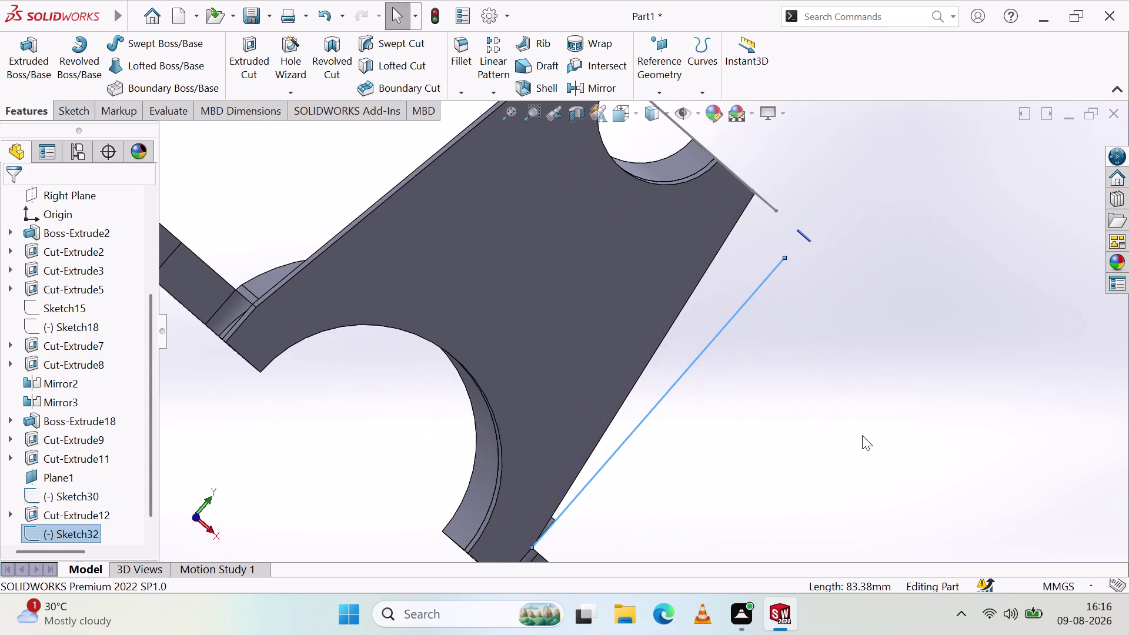
click(666, 397)
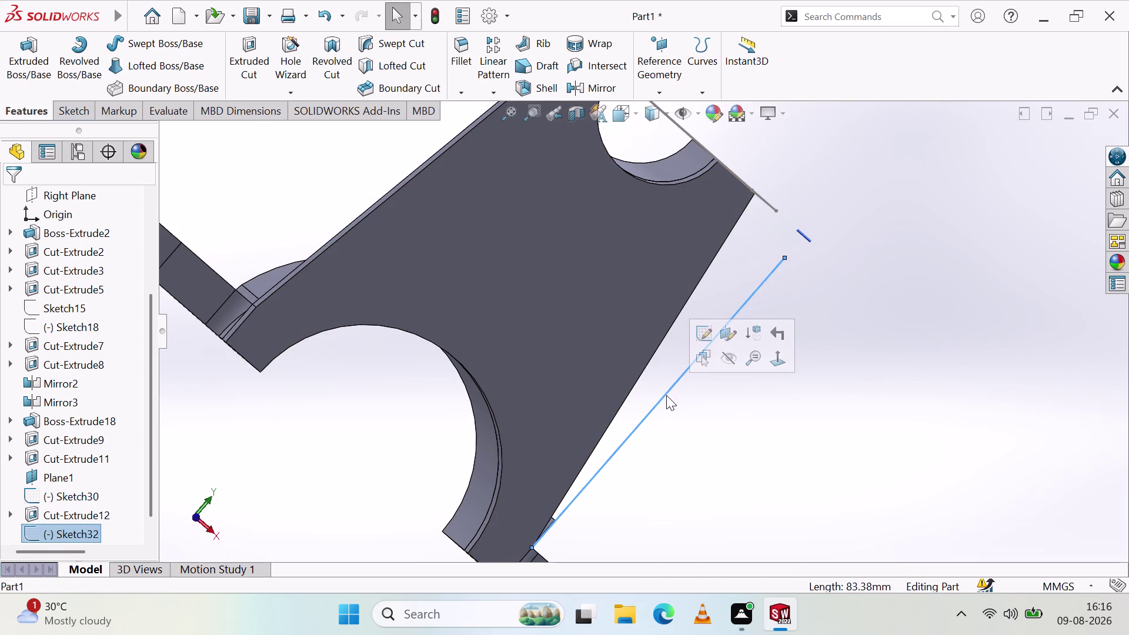
click(729, 356)
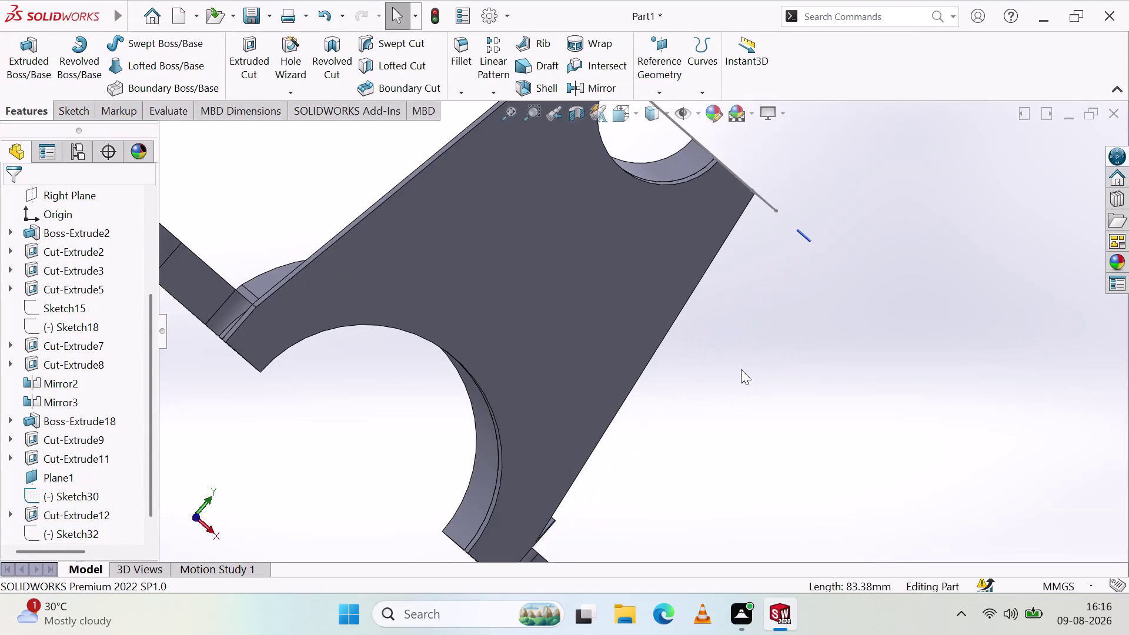
Hide the Sketch30 reference rectangle.
middle_drag(750, 375, 654, 394)
middle_click(654, 394)
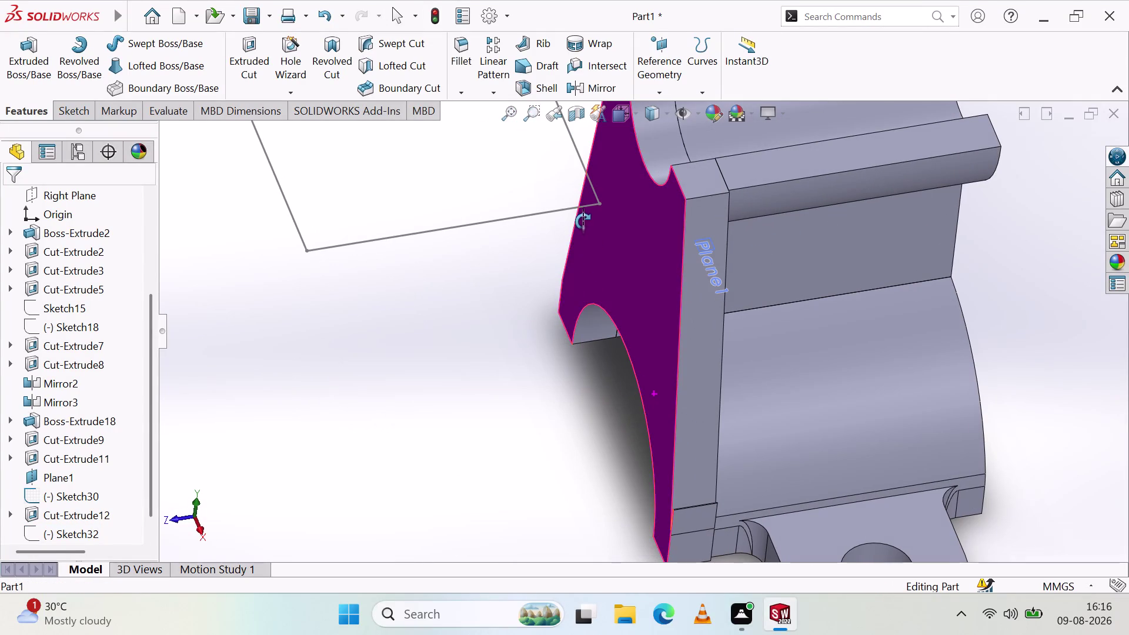
click(582, 210)
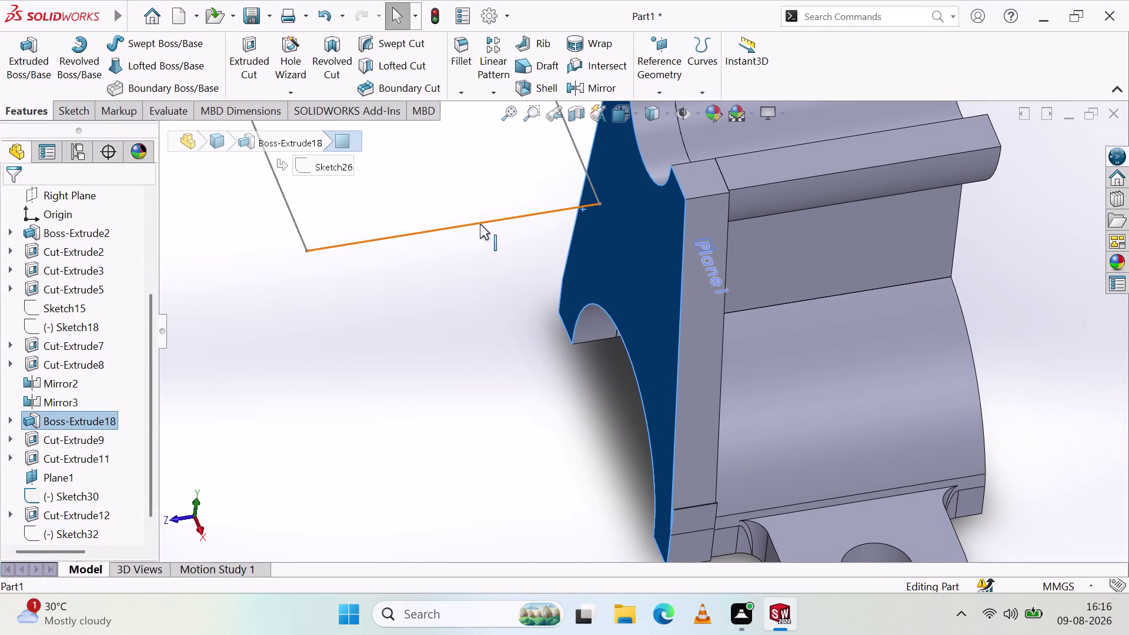
right_click(481, 224)
click(523, 205)
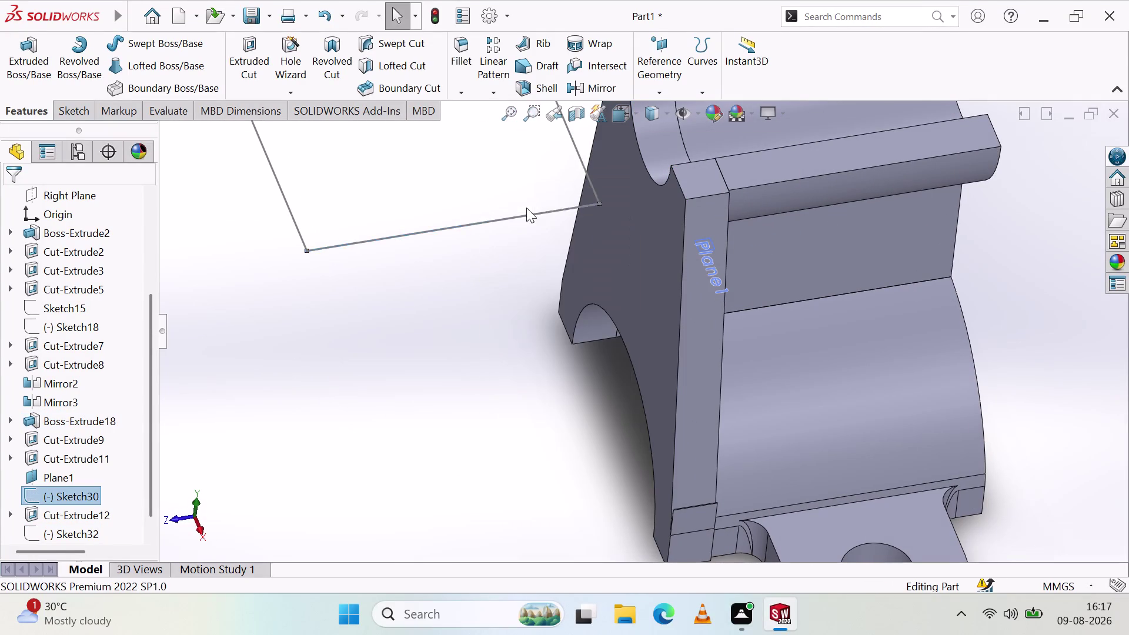
scroll(up, 3)
Delete Plane1 and confirm, after dismissing its Configure Feature settings.
middle_drag(964, 350, 858, 411)
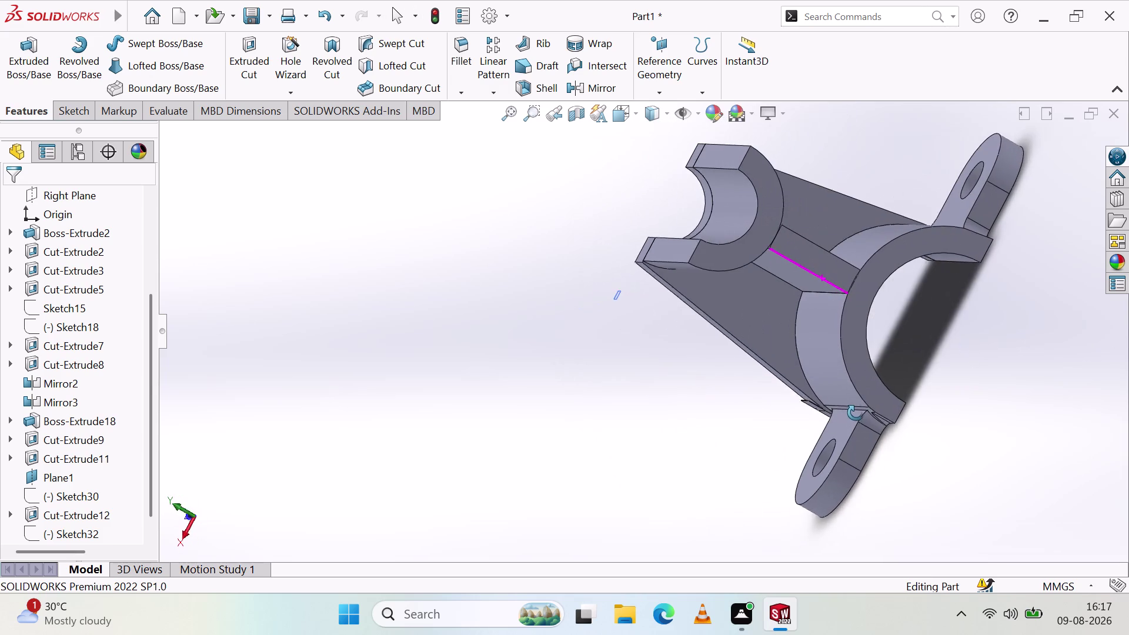
middle_drag(858, 410, 855, 416)
click(623, 291)
right_click(632, 293)
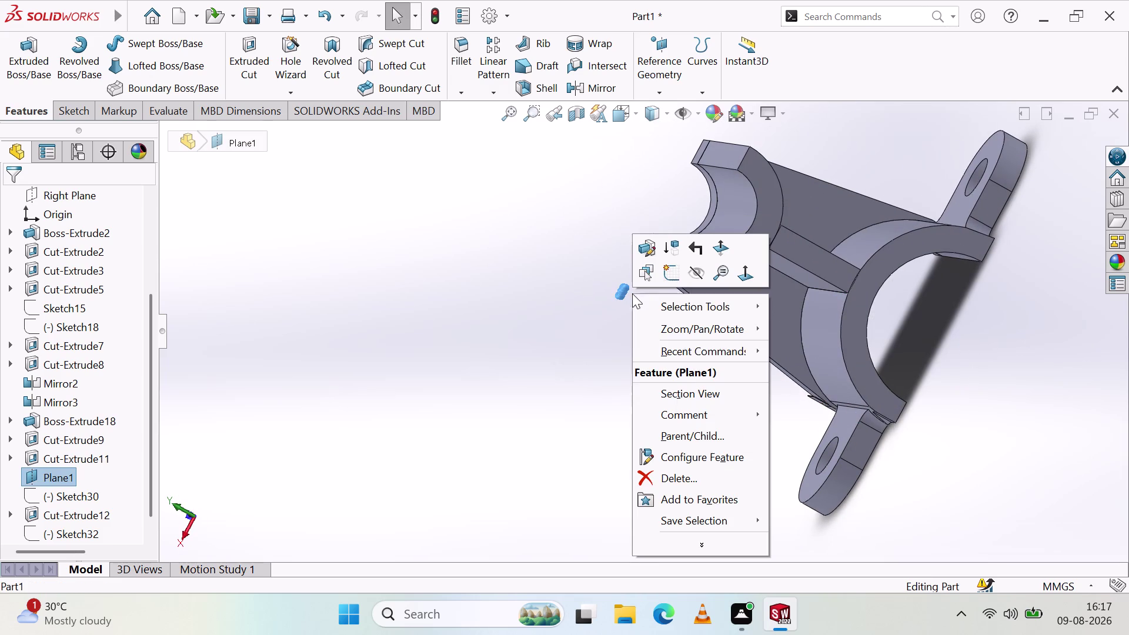
click(680, 456)
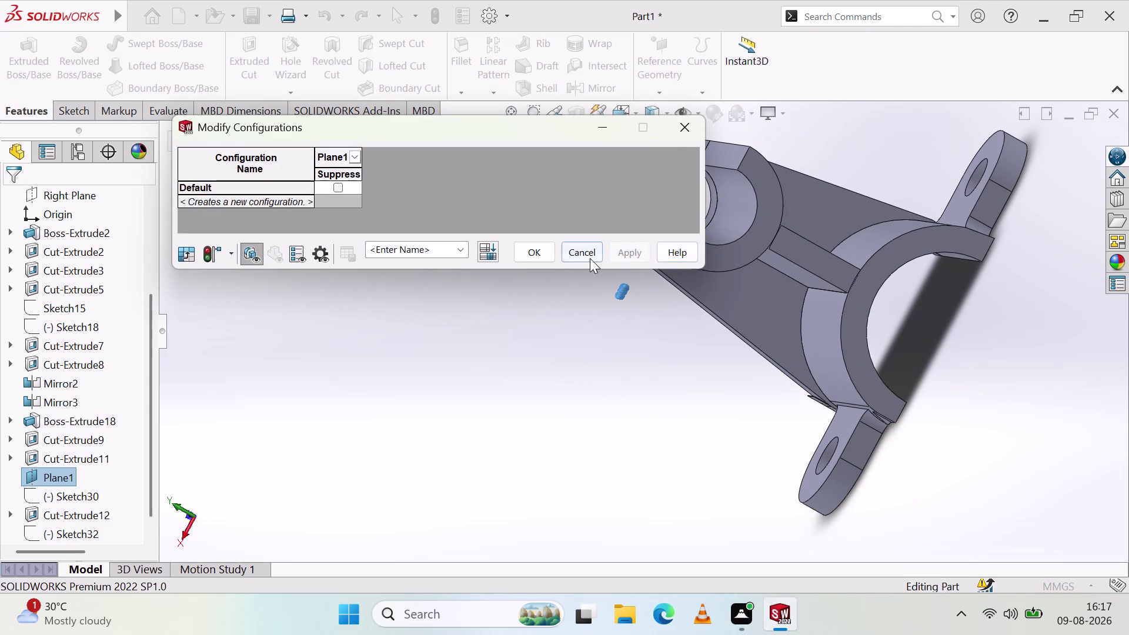
click(590, 258)
right_click(619, 303)
click(692, 478)
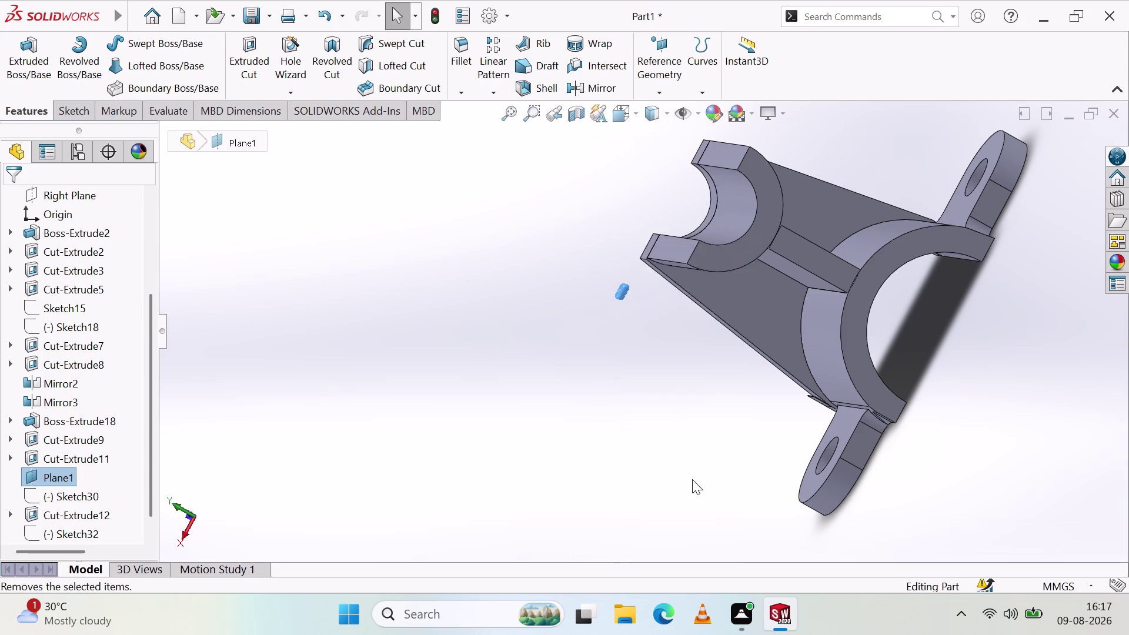
click(687, 118)
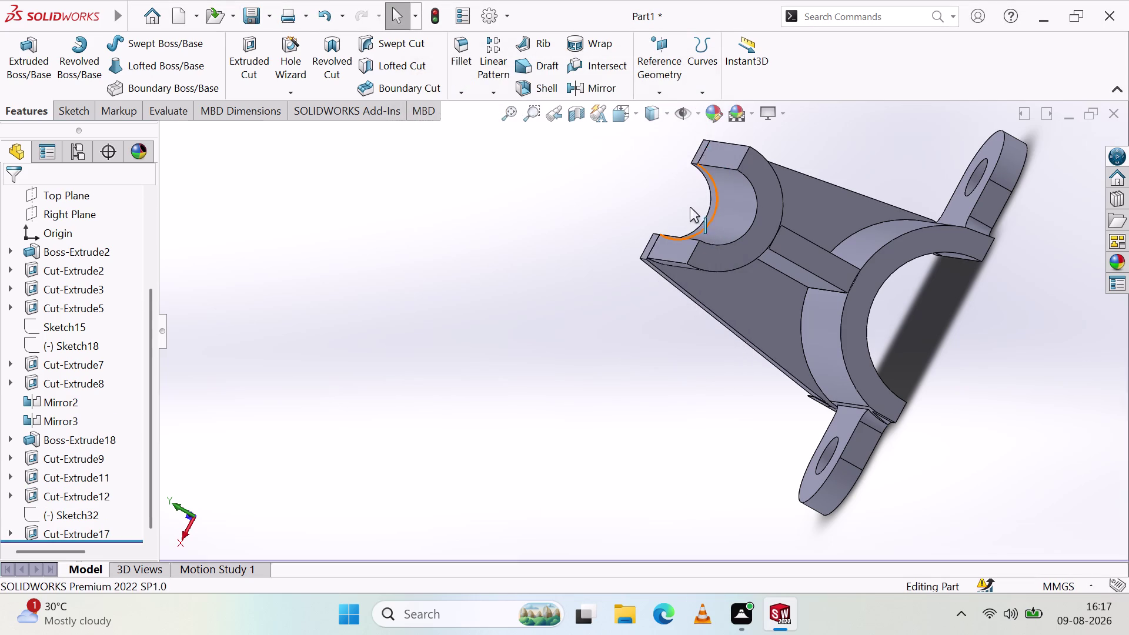
middle_drag(677, 455, 801, 444)
scroll(up, 3)
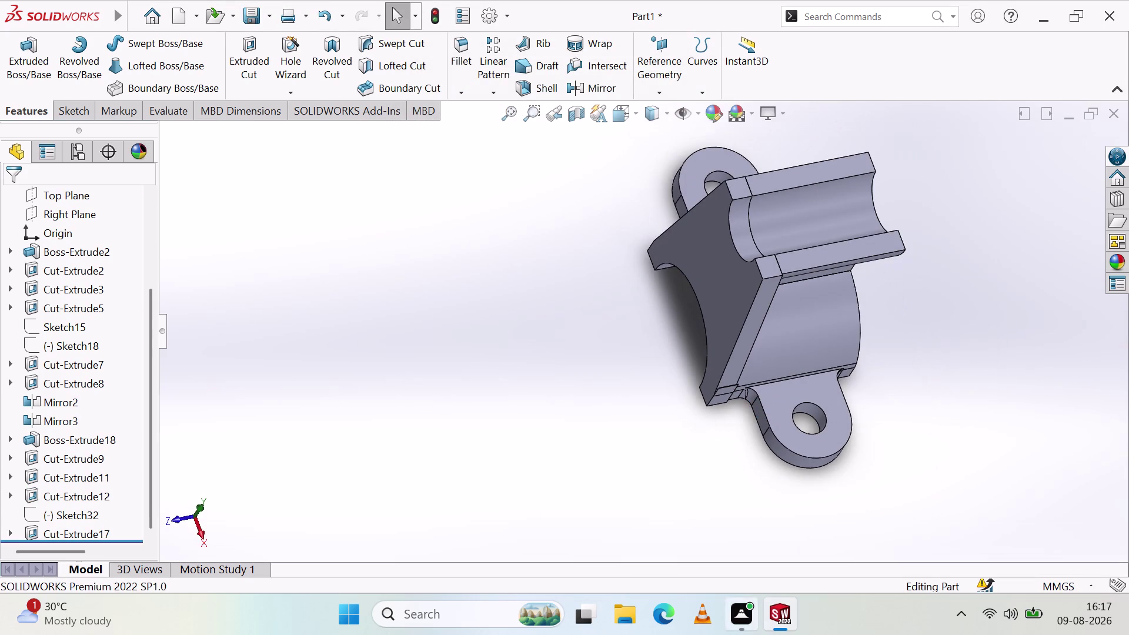